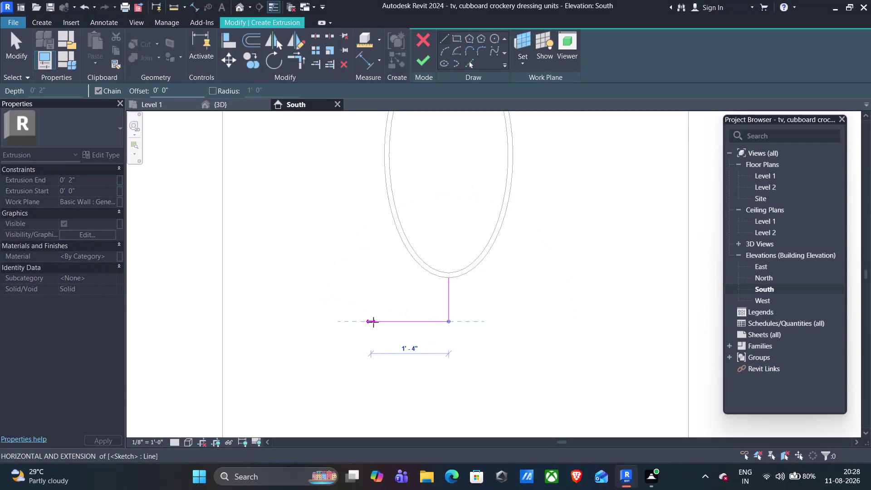
Sketch the slot's 1'6.25" short side and 3'2.5" bottom edge below the ellipse.
key(1)
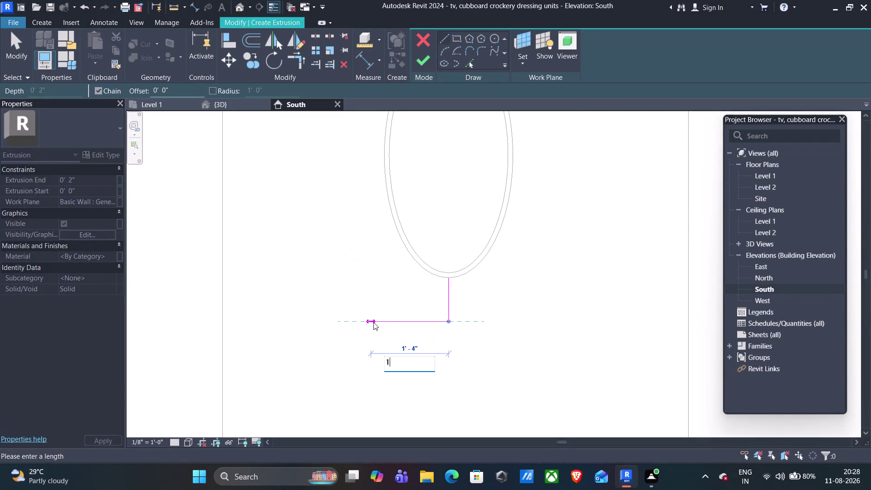
key(apostrophe)
key(6)
text(.25)
key(Return)
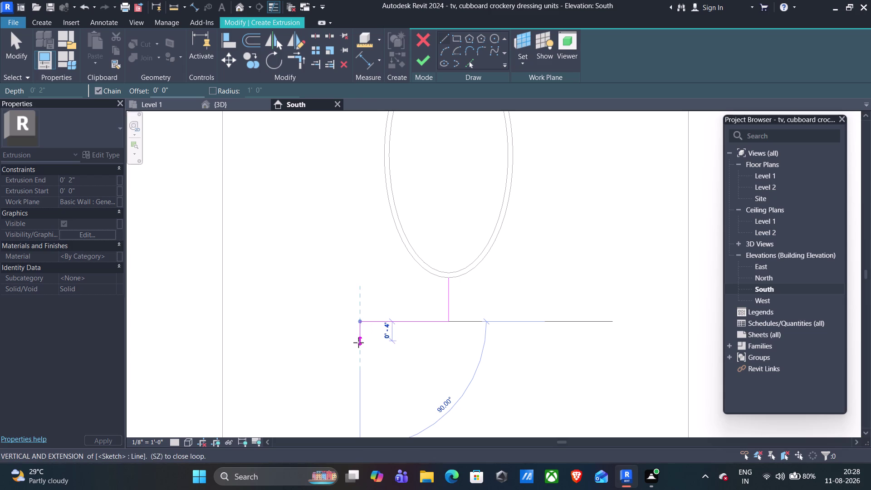
click(359, 349)
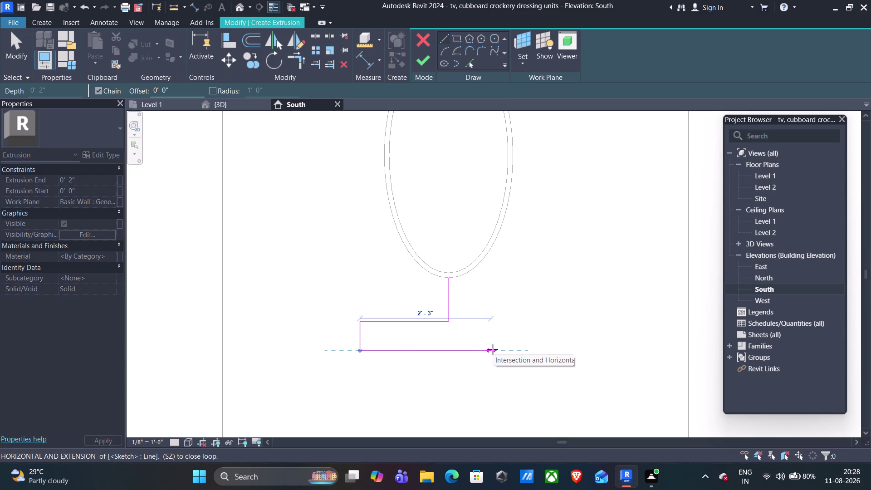
key(3)
key(apostrophe)
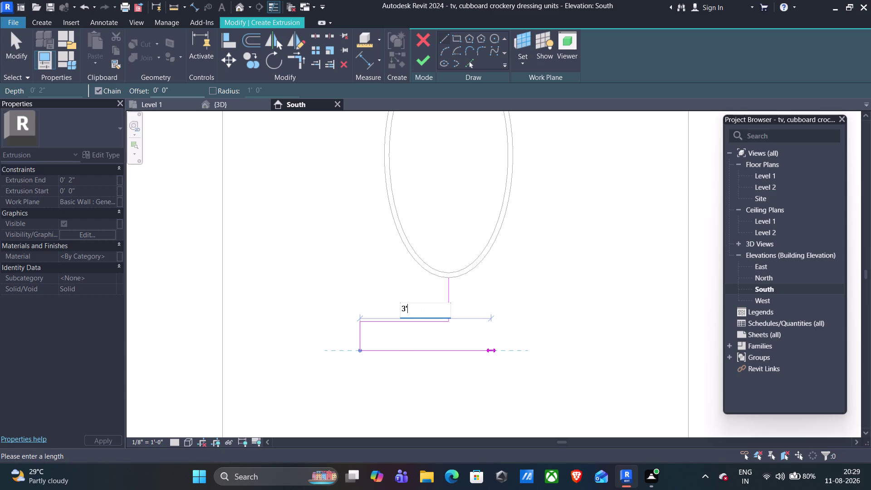
text(2.5)
key(Return)
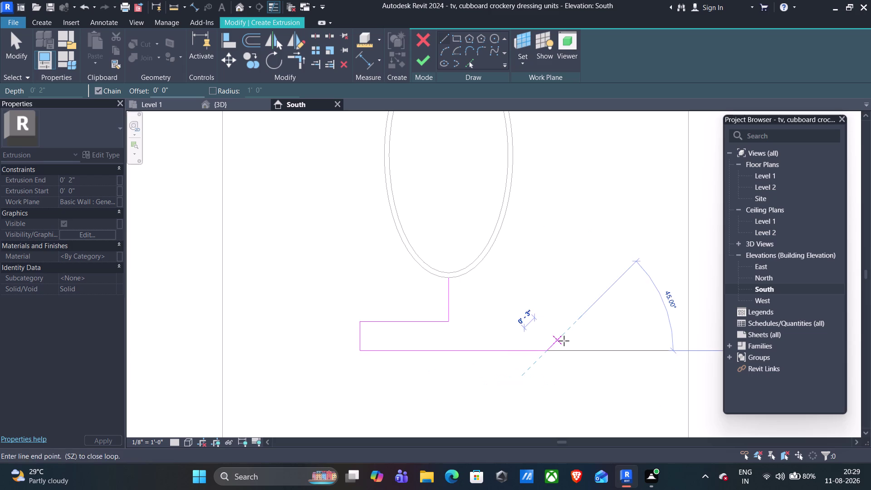
Close the rectangle with its right and top edges, then delete the vertical connecting line.
click(547, 322)
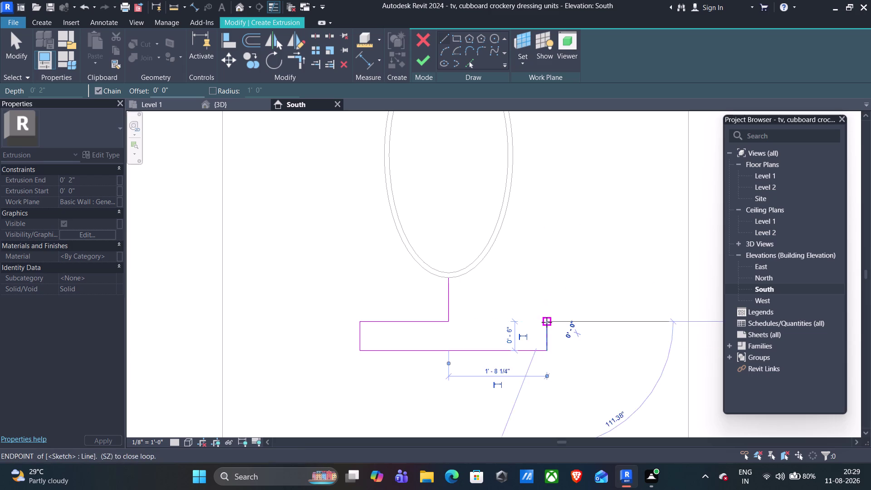
click(448, 319)
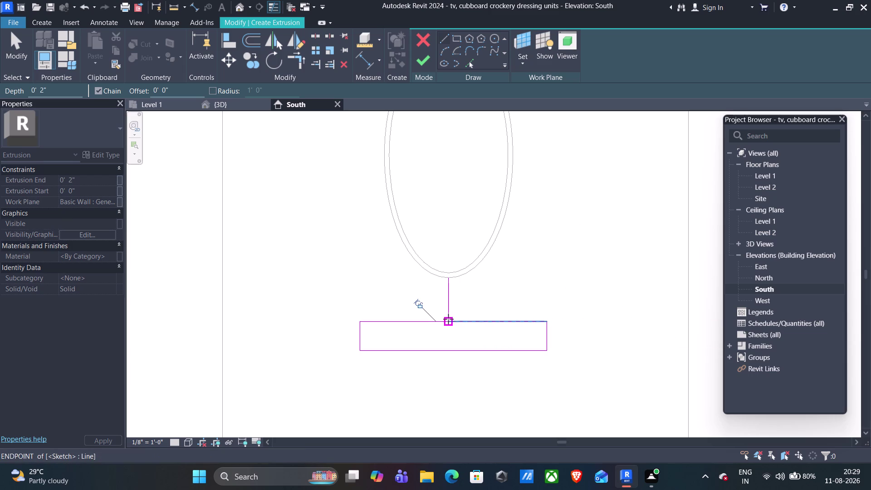
key(Escape)
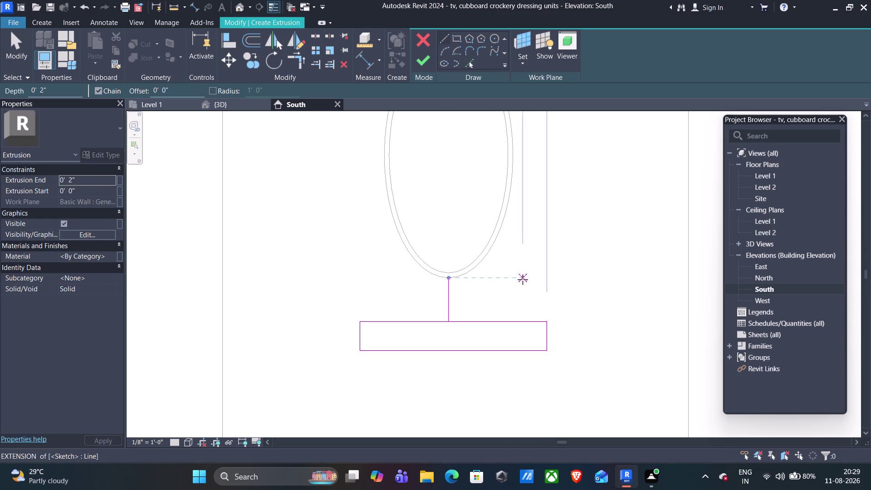
key(Escape)
click(449, 295)
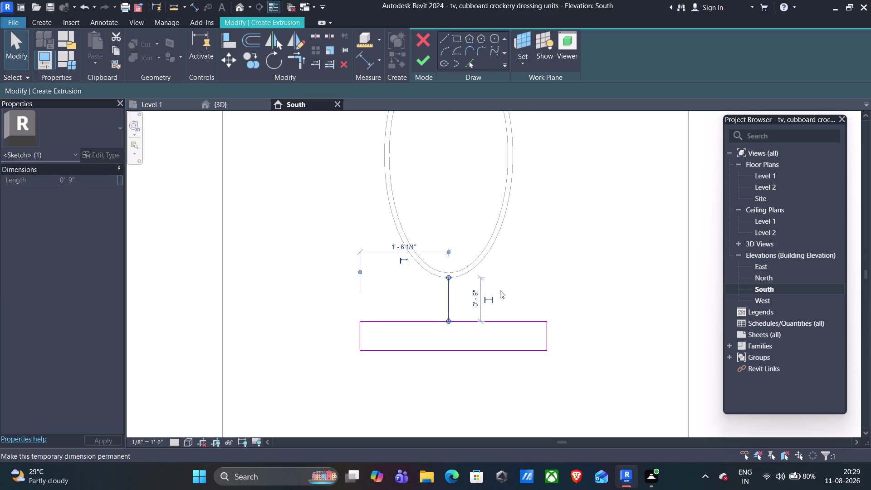
key(Delete)
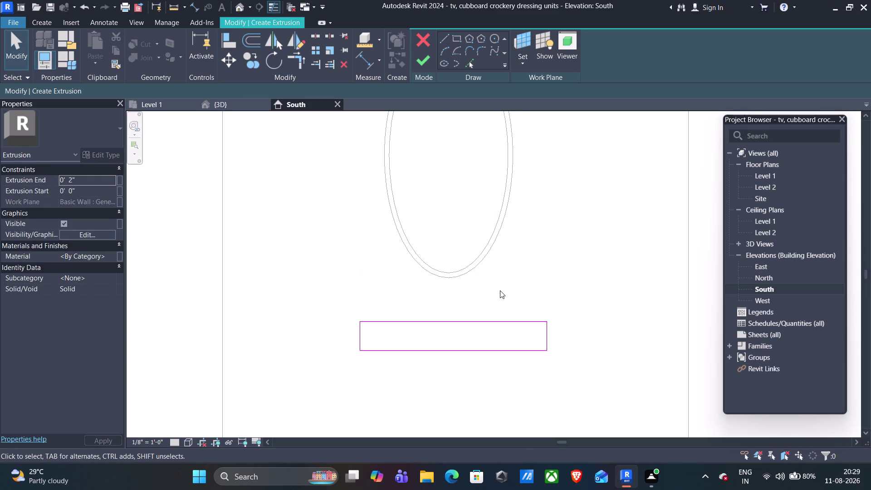
Cap the rectangle's left end with a start-end-radius arc, undoing the extra right-end arc.
click(444, 48)
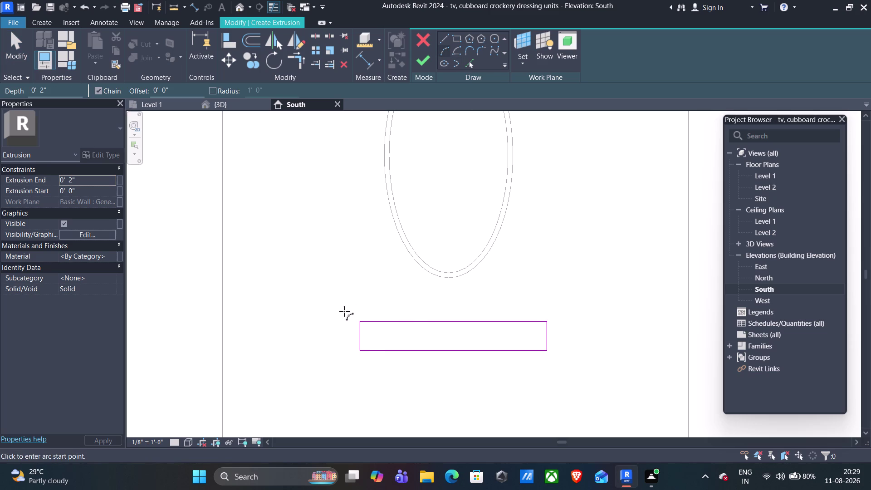
click(360, 348)
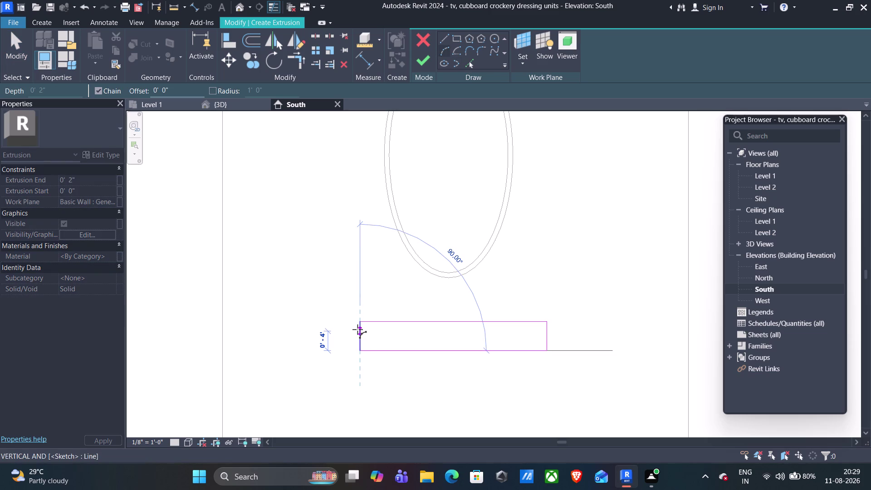
click(359, 324)
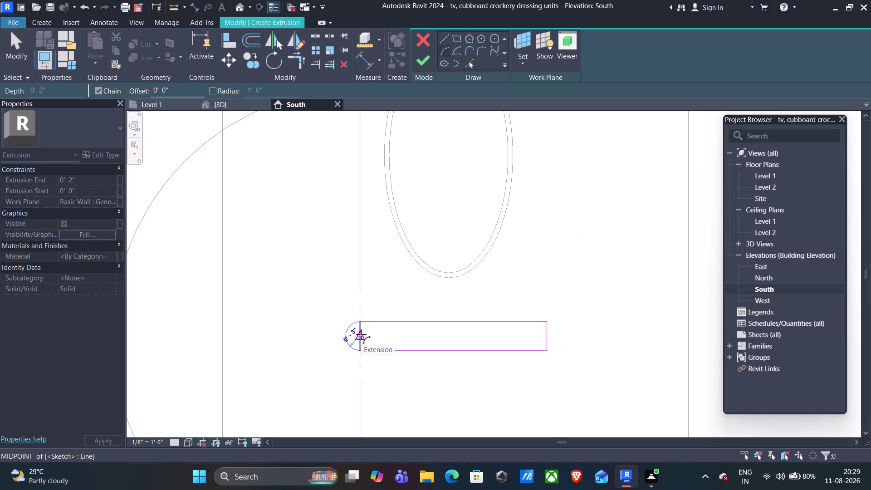
click(364, 333)
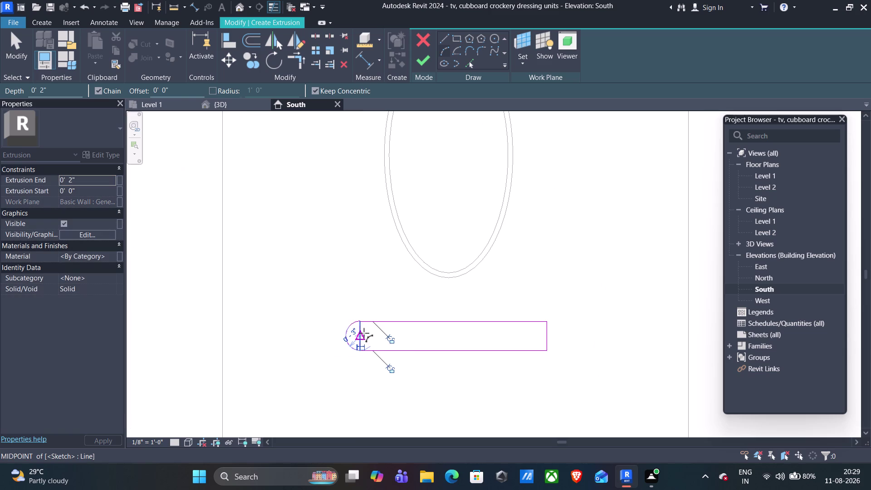
click(545, 322)
click(548, 347)
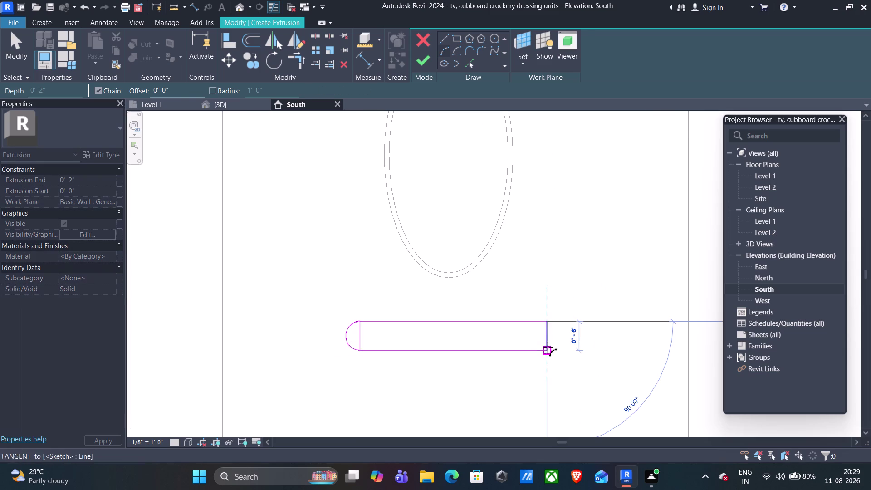
click(551, 340)
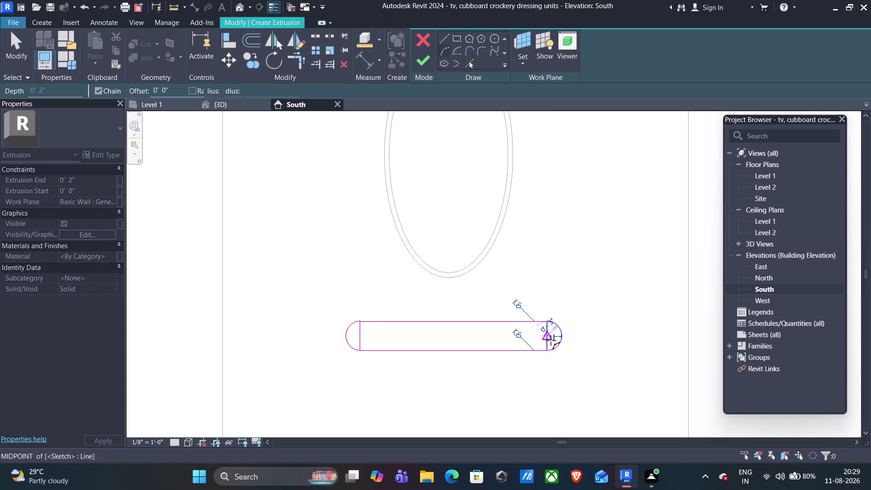
key(Escape)
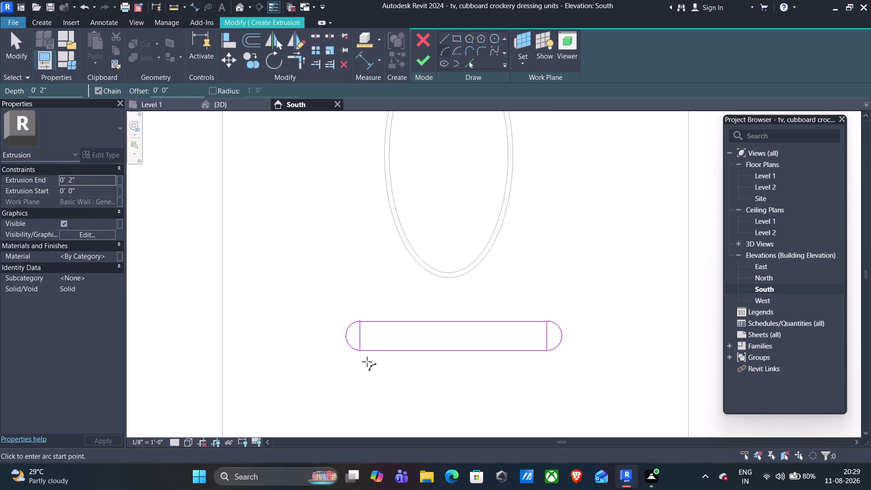
key(ctrl+z)
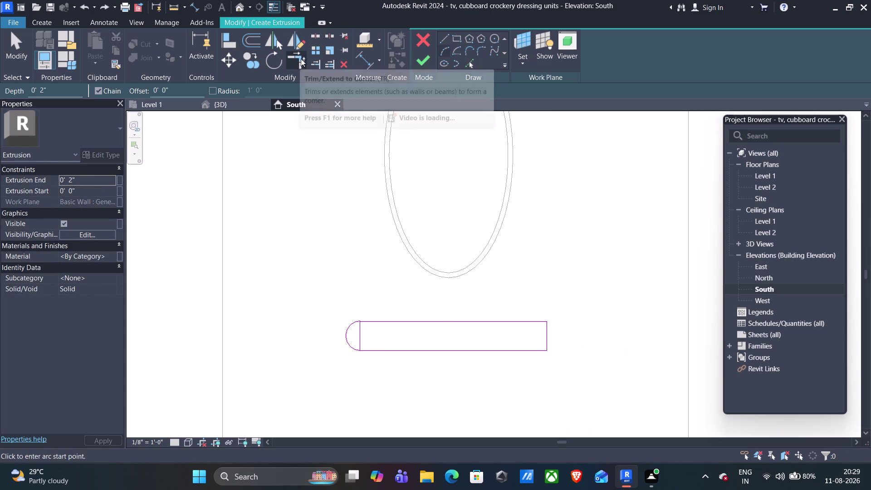
Try mirroring the left arc about a vertical axis through the slot's centre, then cancel.
click(299, 39)
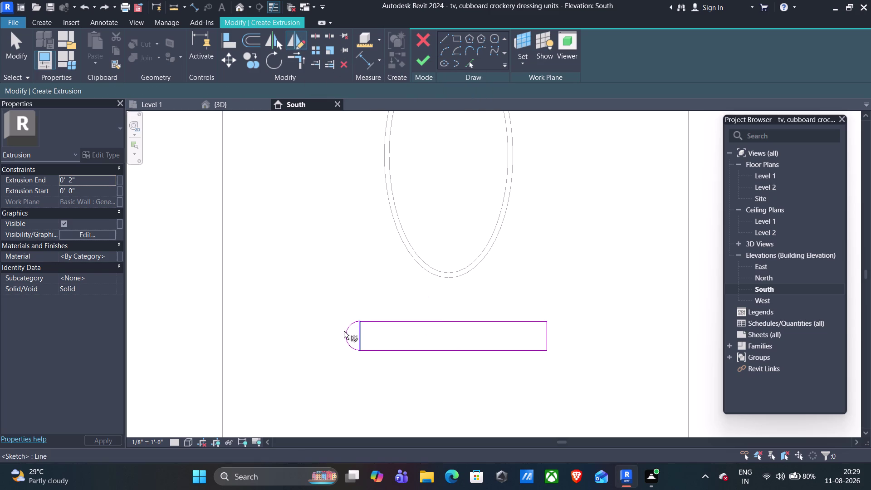
click(346, 333)
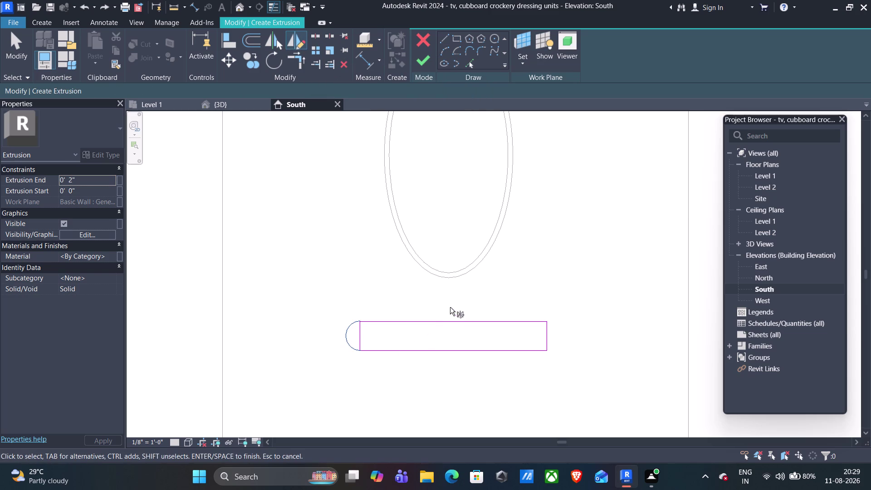
click(446, 304)
click(451, 349)
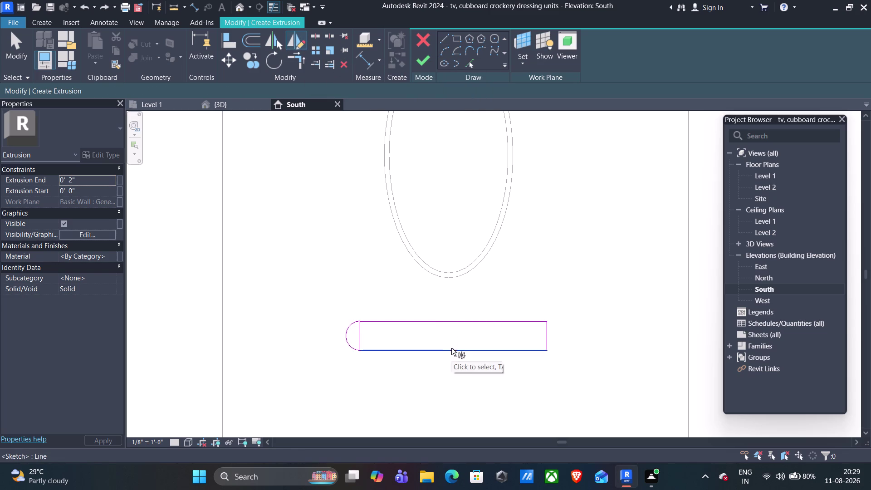
drag(448, 298, 462, 401)
click(455, 303)
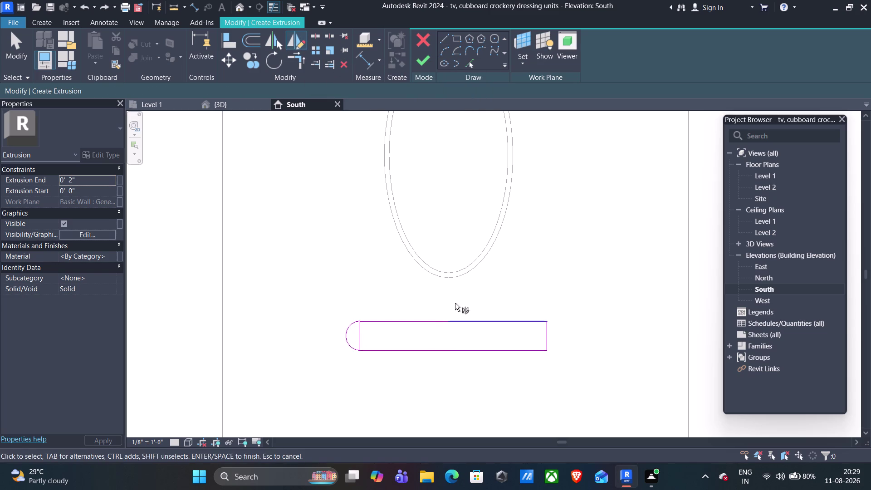
click(273, 35)
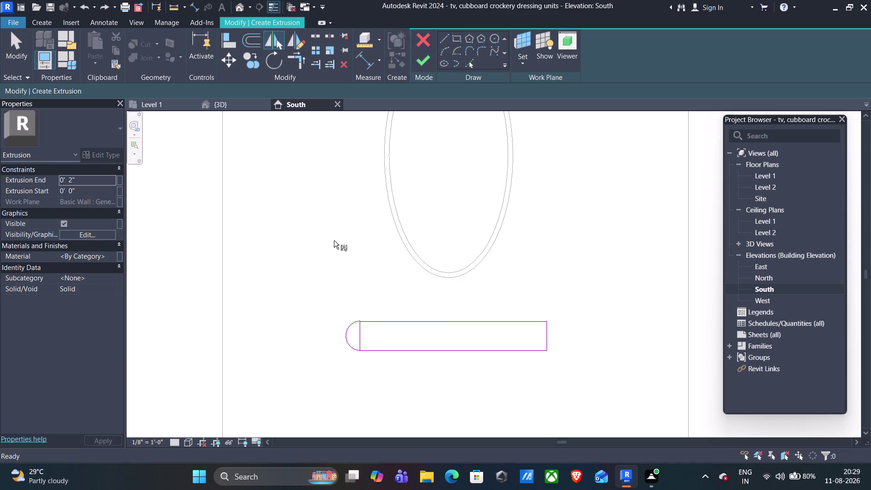
click(348, 324)
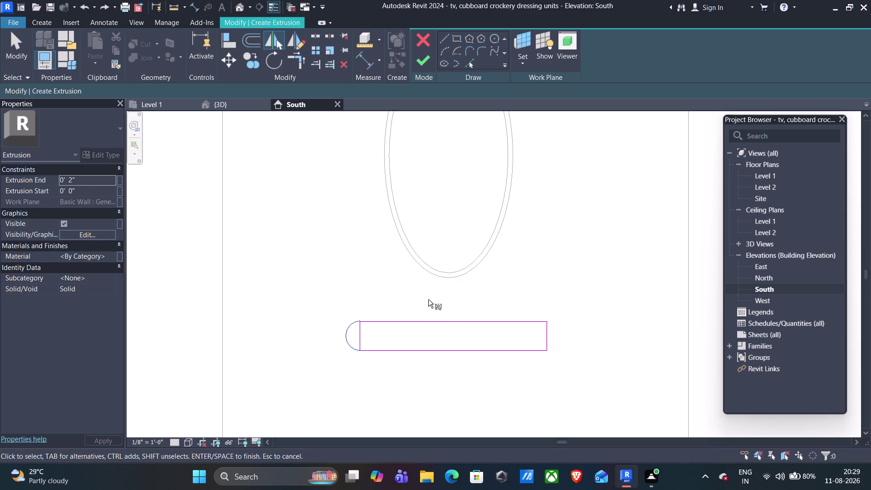
drag(446, 295, 452, 385)
drag(456, 386, 455, 288)
click(455, 288)
drag(456, 289, 463, 368)
click(459, 370)
drag(456, 366, 452, 281)
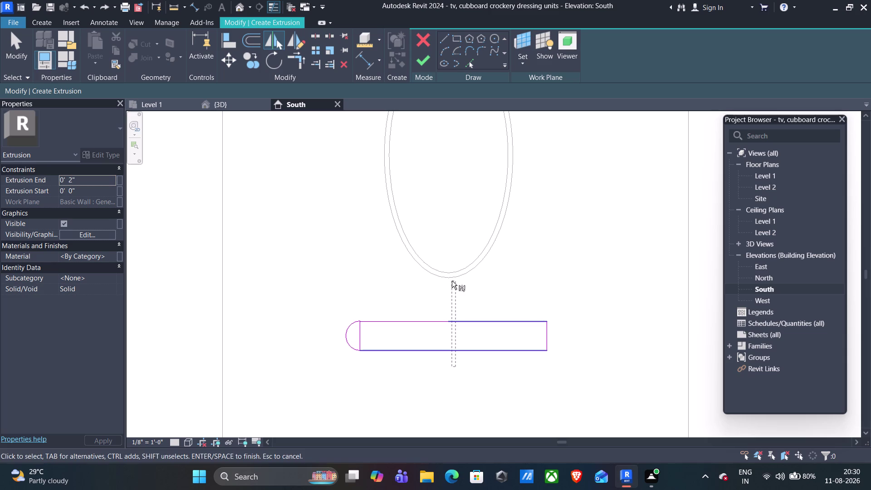
drag(439, 208, 446, 464)
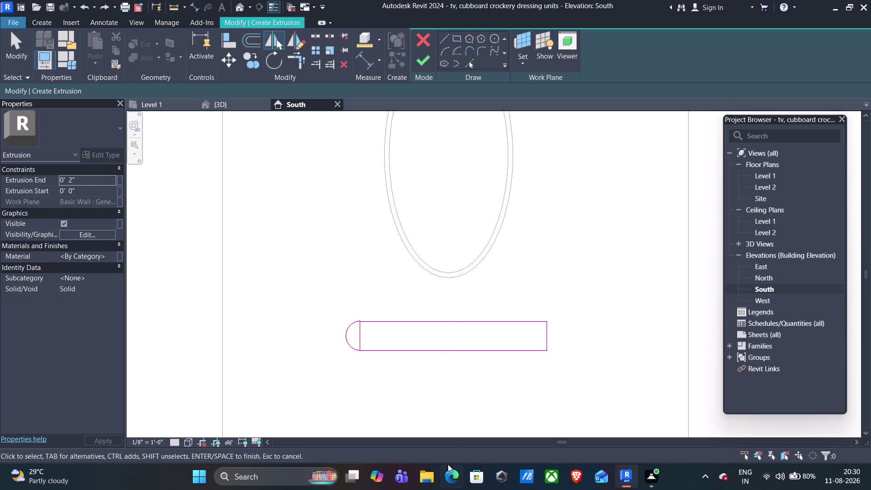
click(549, 334)
click(550, 334)
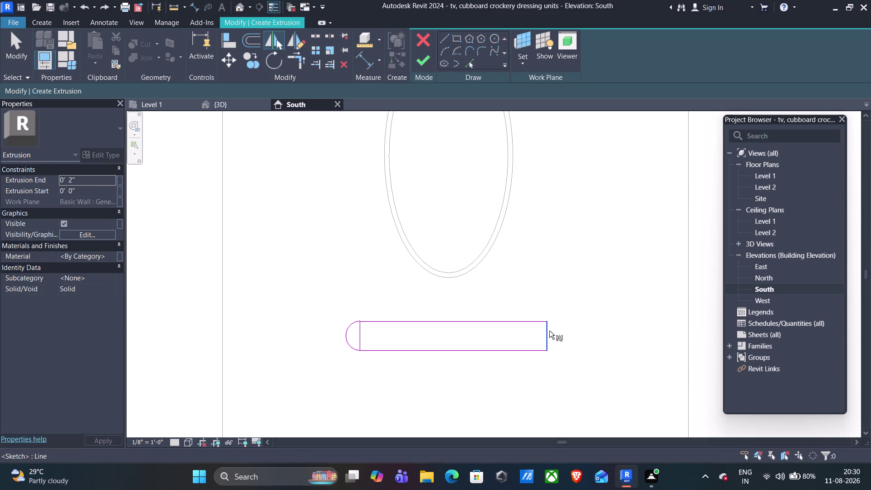
drag(547, 322, 559, 345)
key(Escape)
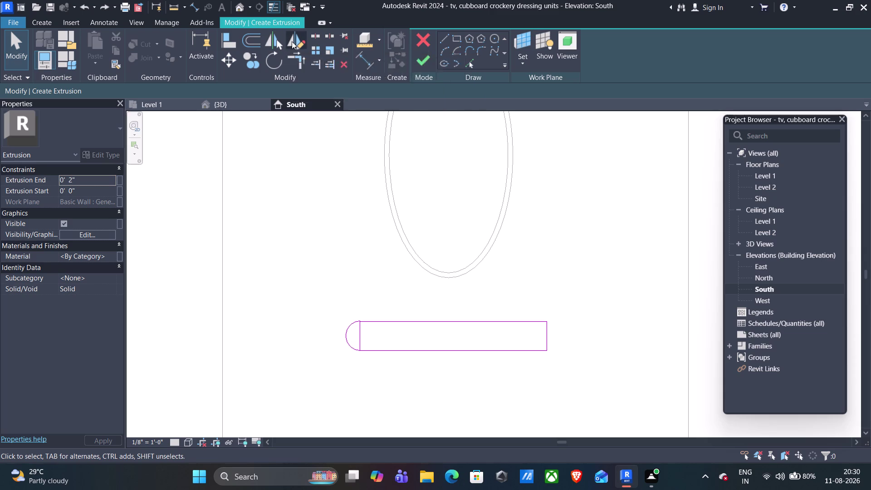
Abandon a second mirror attempt and delete the arc at the slot's left end.
click(292, 41)
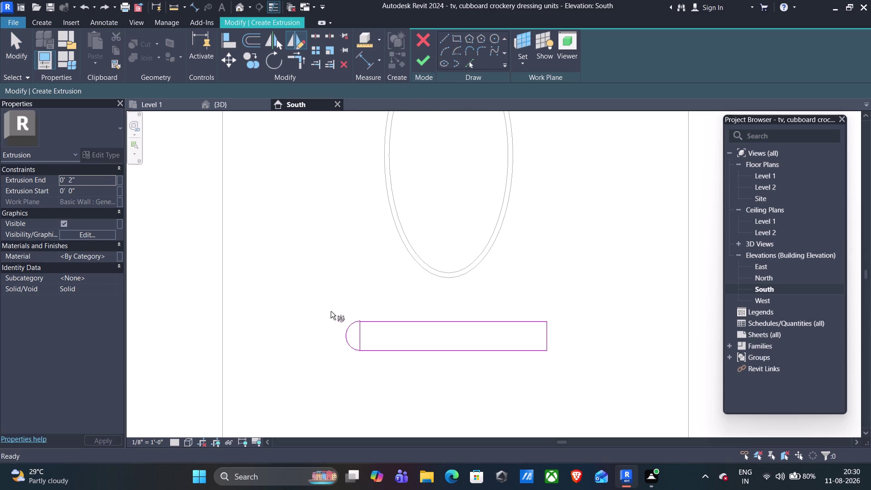
click(349, 337)
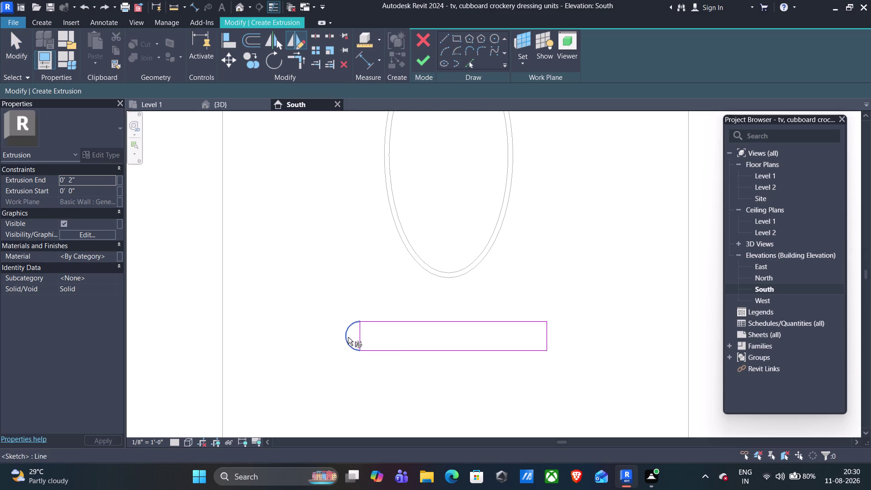
click(347, 339)
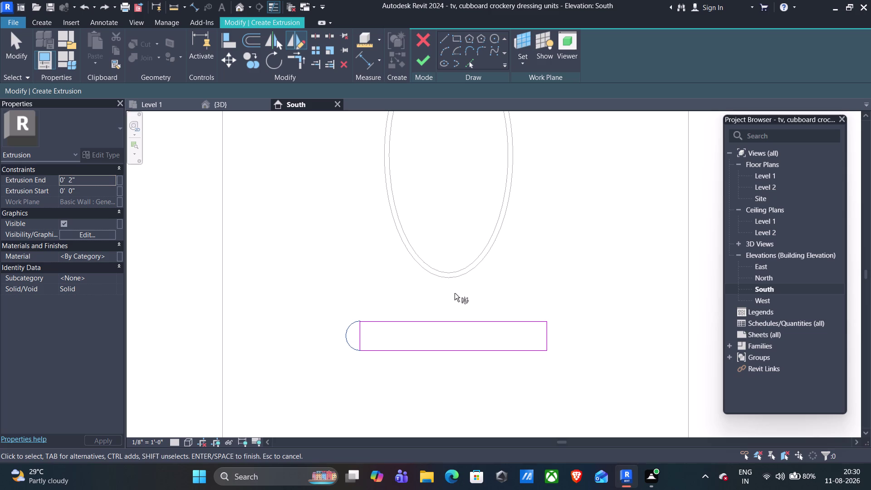
drag(456, 287, 455, 372)
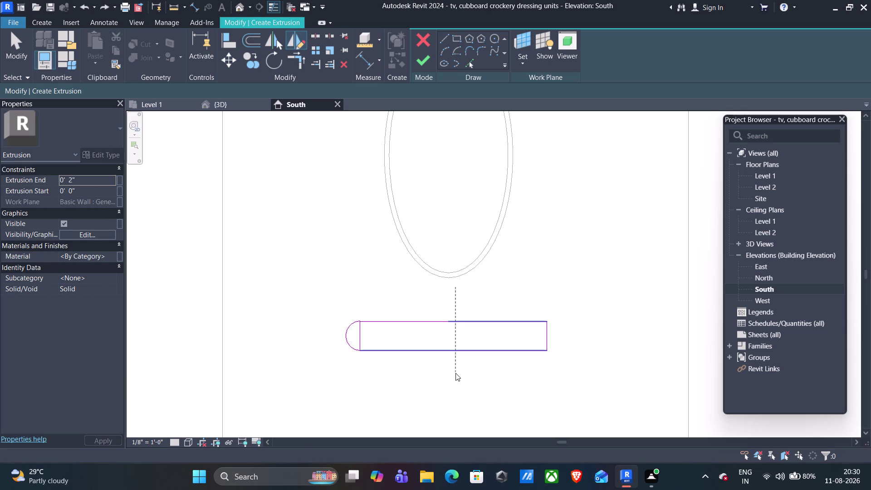
drag(455, 372, 455, 379)
click(455, 378)
drag(454, 373, 443, 297)
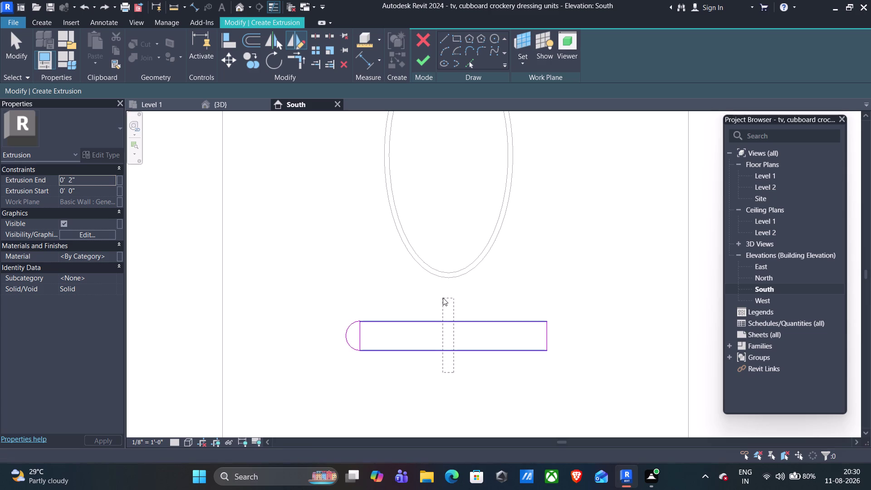
drag(443, 298, 447, 284)
click(444, 307)
click(447, 319)
key(Escape)
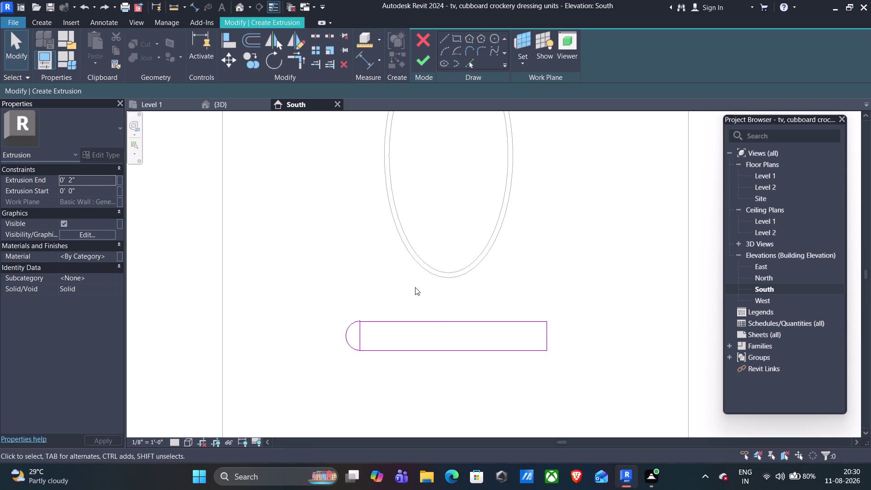
key(Escape)
click(356, 320)
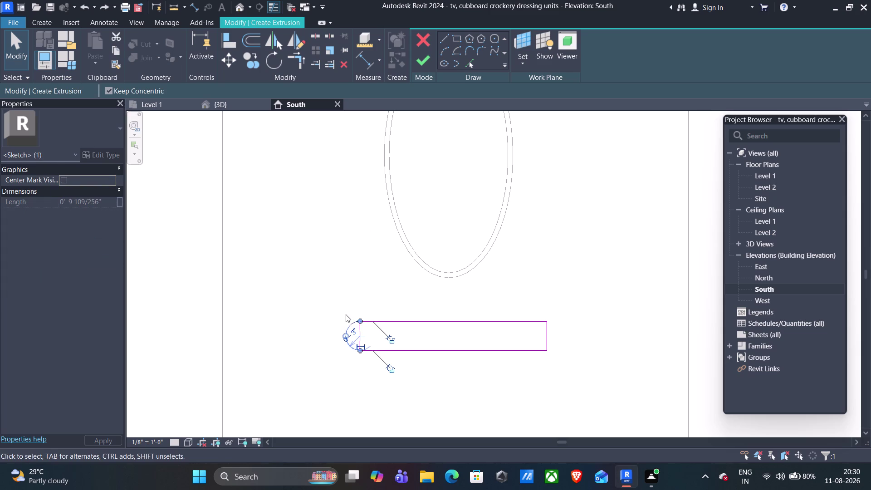
key(Delete)
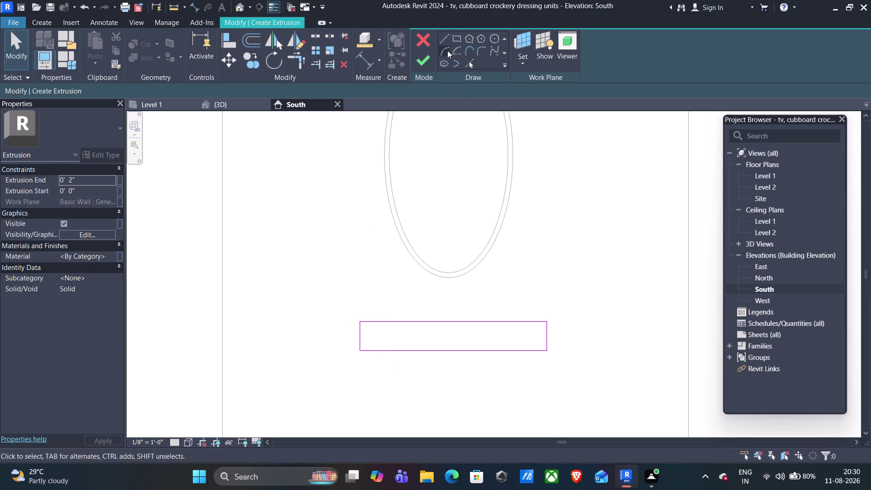
Draw center-ends semicircular arcs on both the left and right ends of the slot.
click(445, 50)
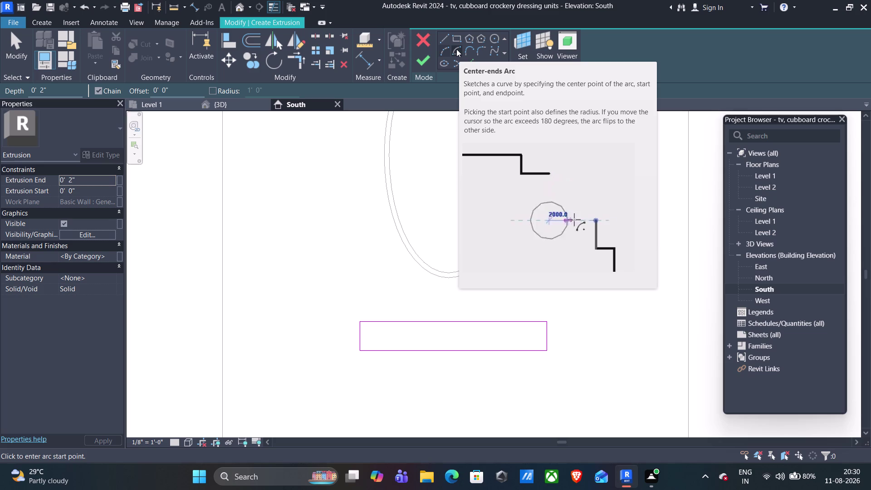
click(456, 49)
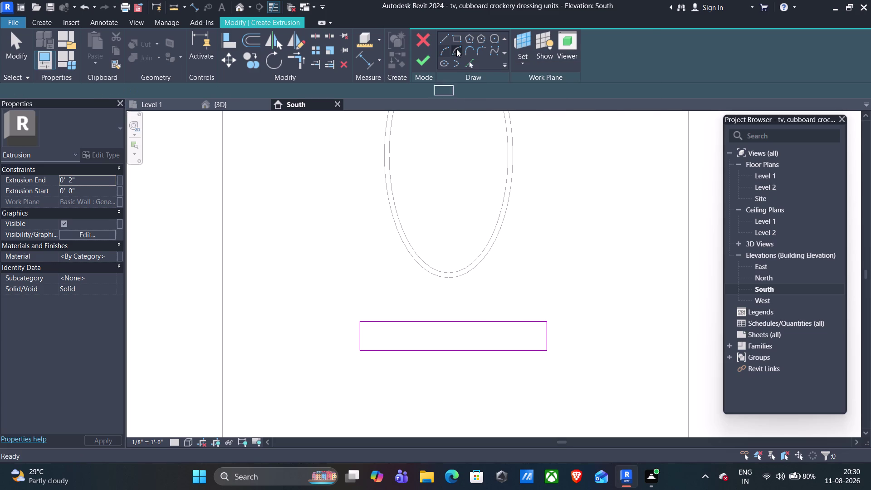
click(360, 338)
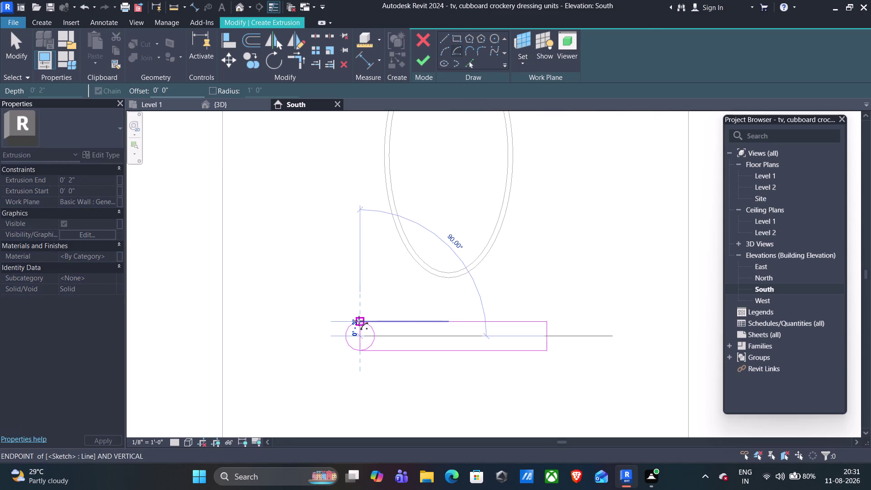
click(359, 321)
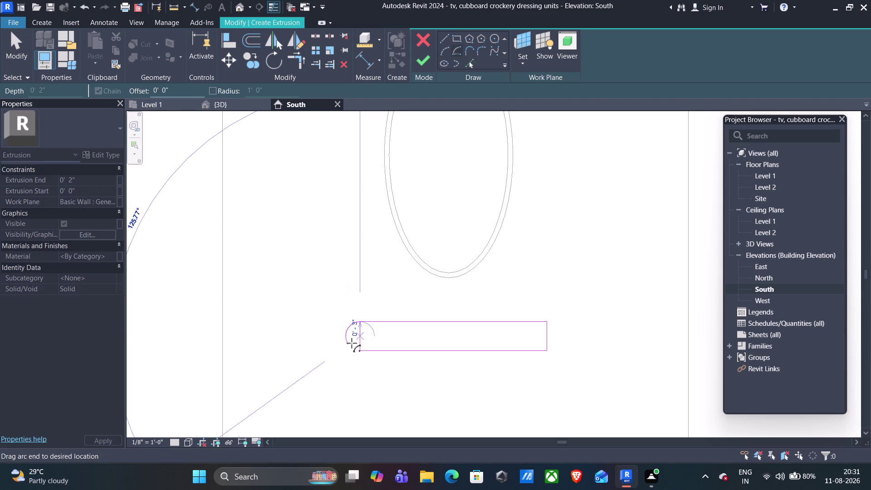
click(359, 347)
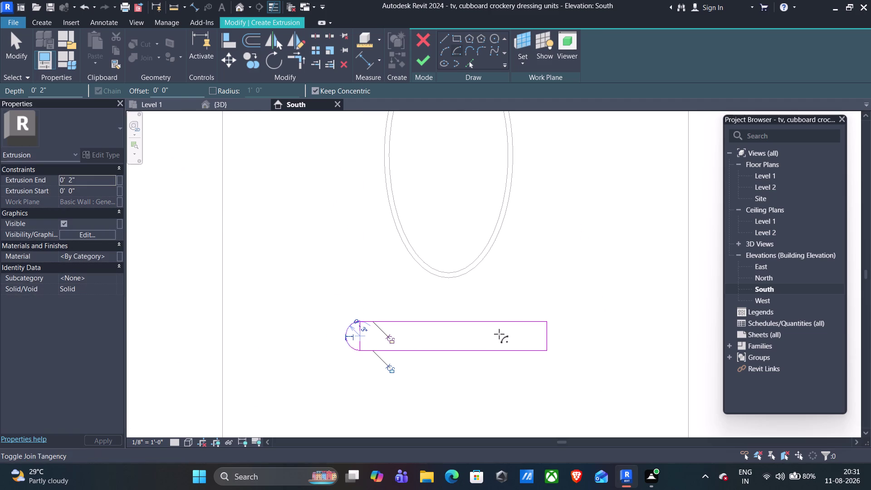
click(548, 338)
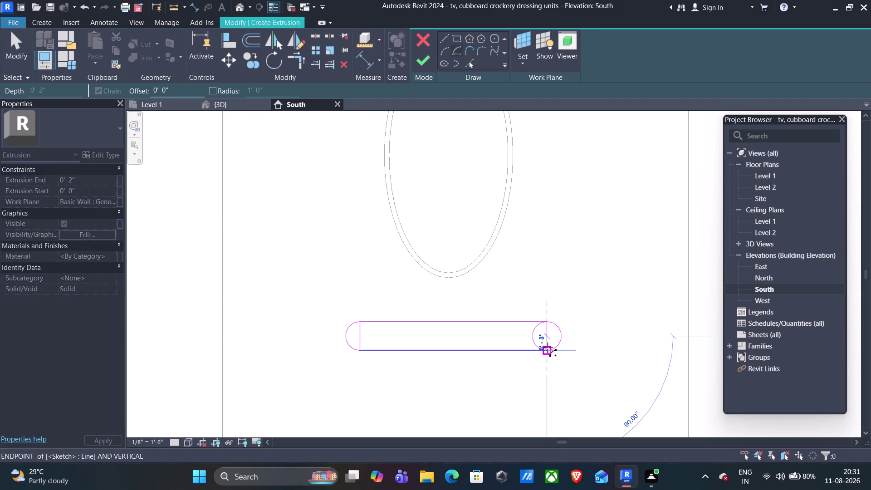
click(547, 349)
click(547, 322)
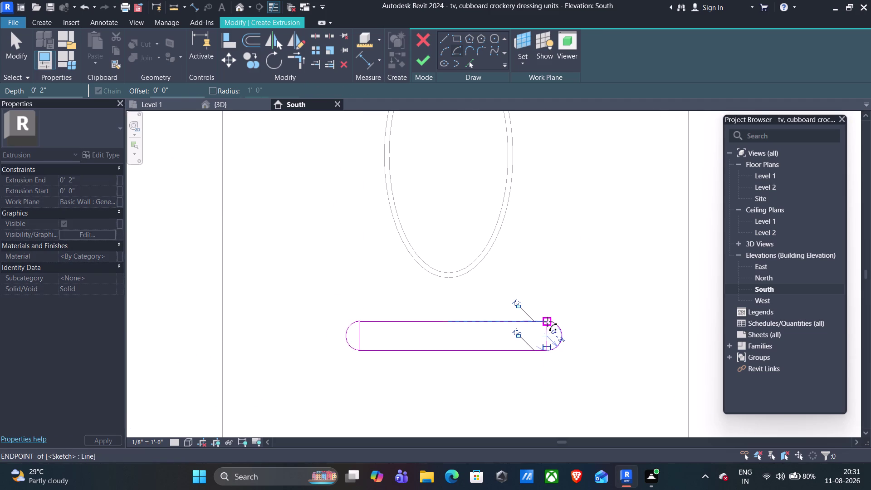
key(Escape)
key(Escape)
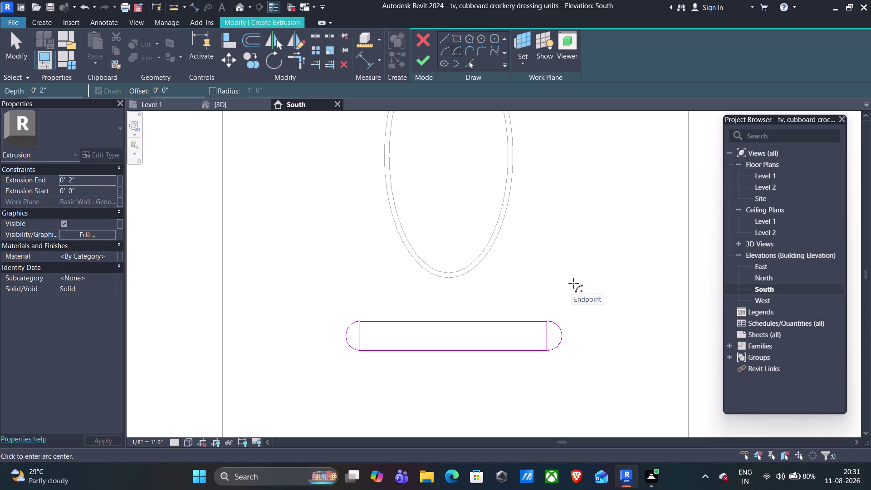
Delete the straight edge at the slot's right end and select the left-end edge.
click(548, 335)
key(Delete)
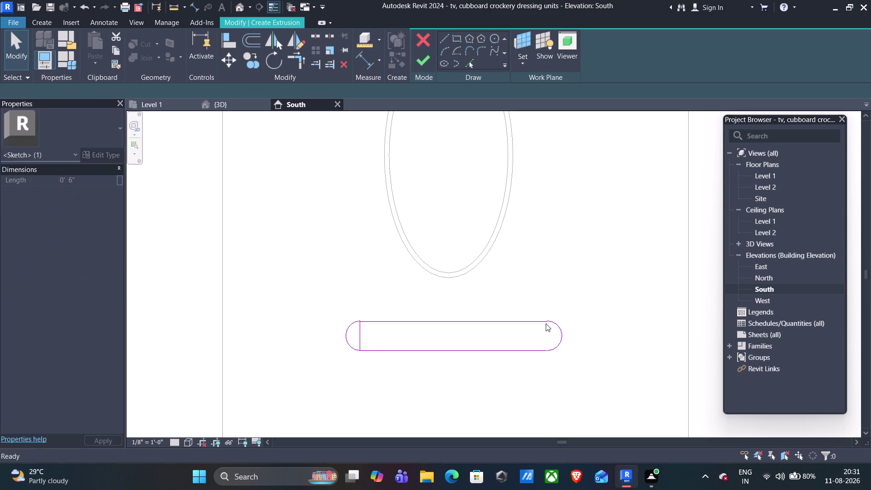
click(362, 335)
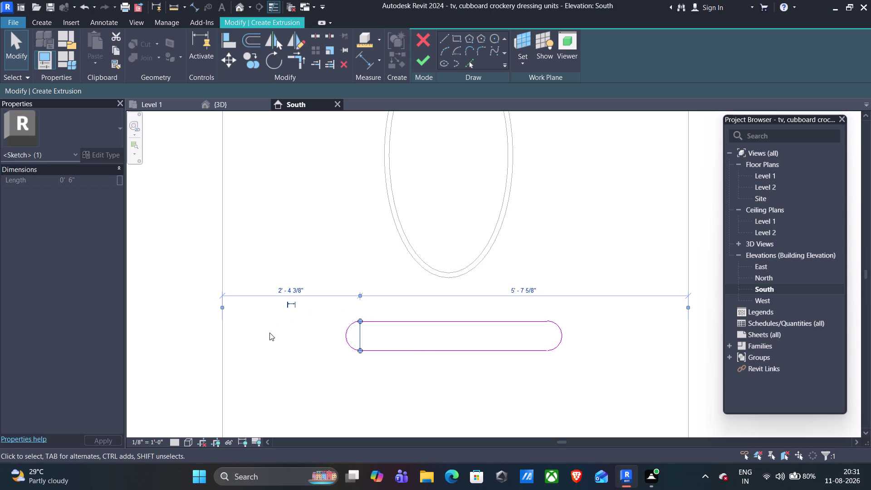
key(Escape)
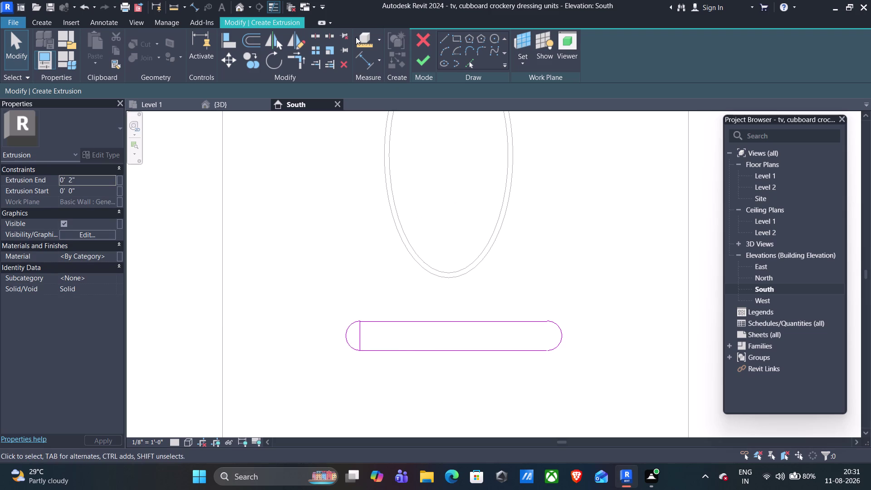
click(364, 39)
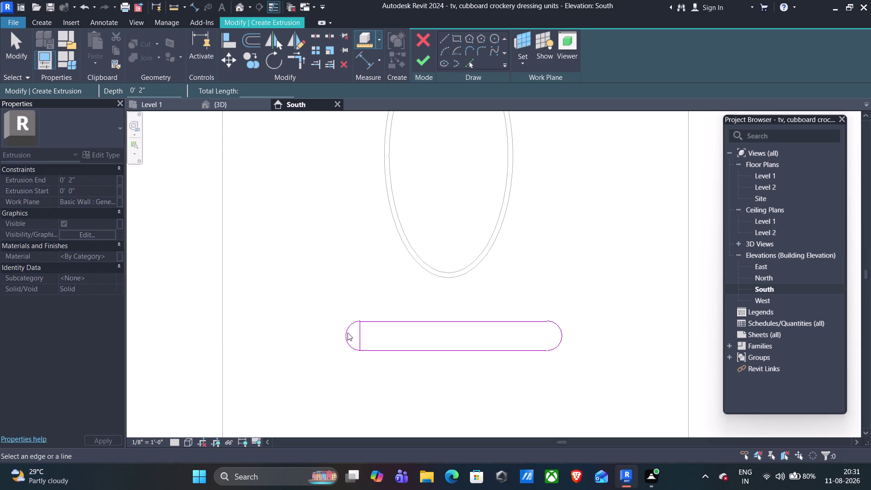
click(347, 335)
drag(344, 337, 352, 339)
click(169, 6)
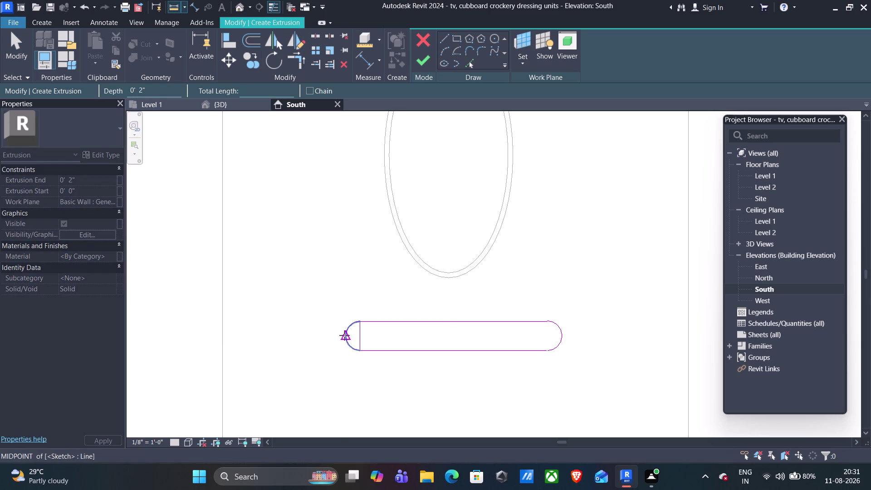
click(345, 335)
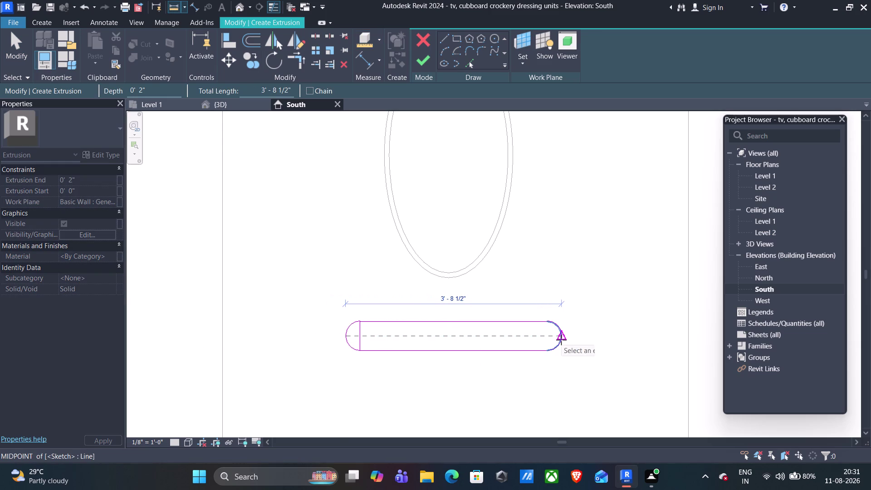
key(Escape)
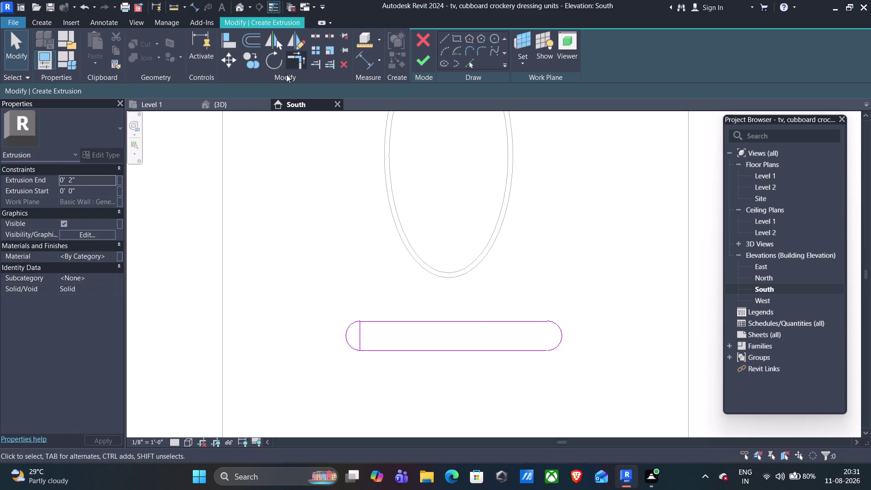
click(345, 344)
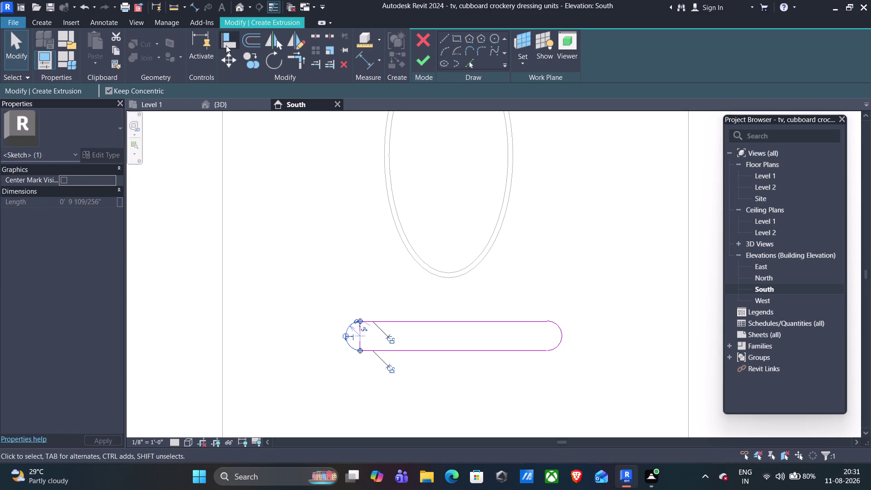
click(228, 57)
scroll(up, 3)
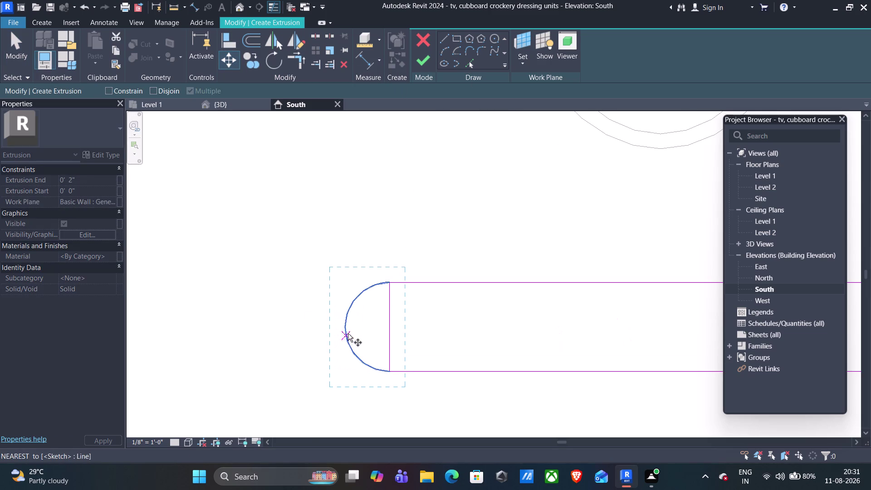
click(343, 327)
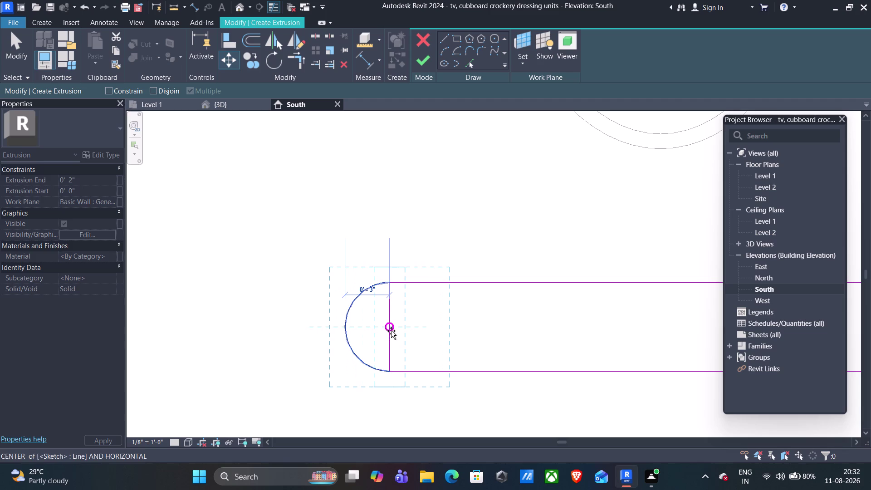
click(390, 330)
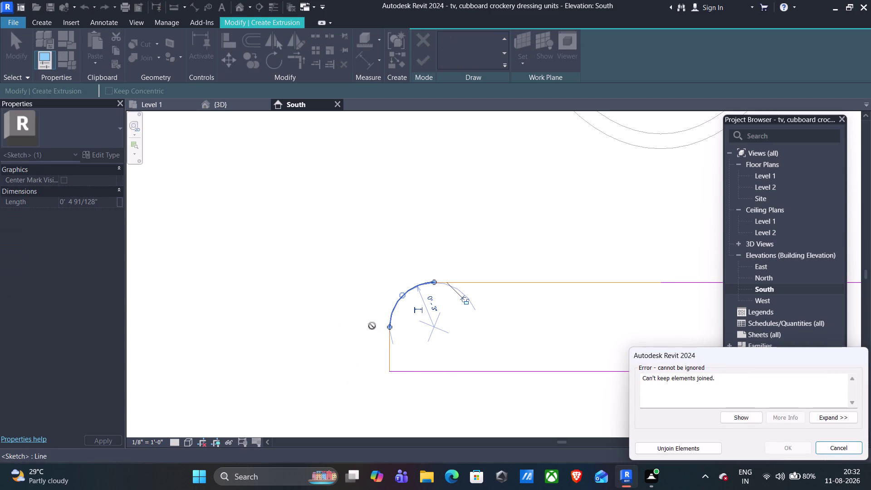
click(848, 448)
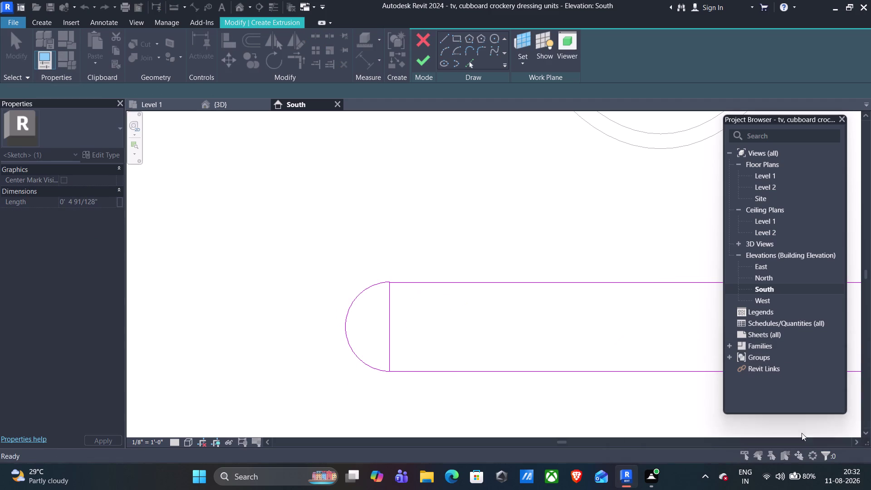
click(362, 288)
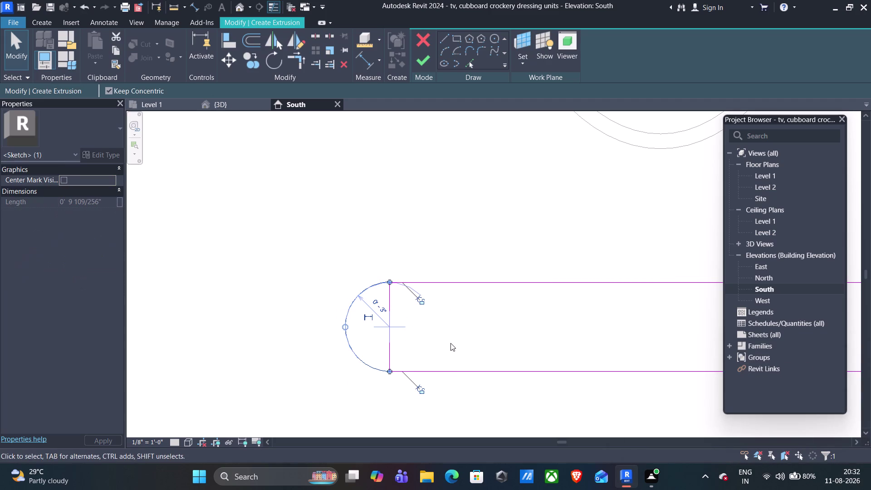
click(225, 59)
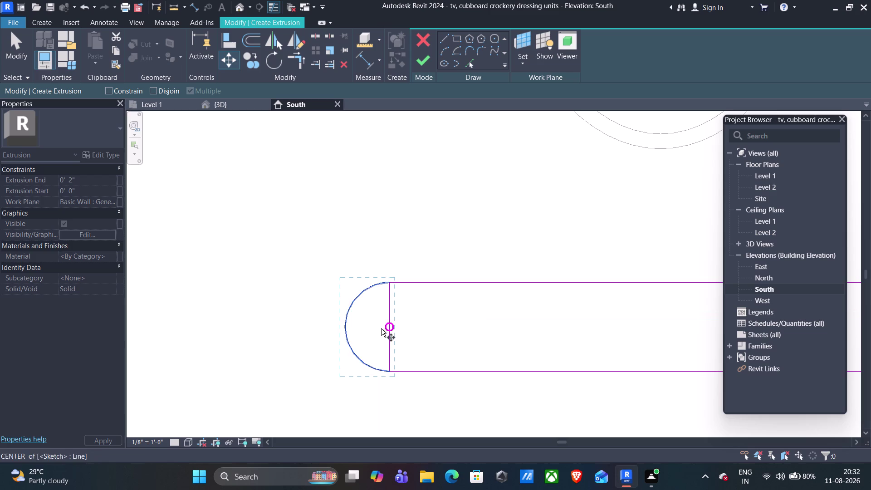
click(343, 326)
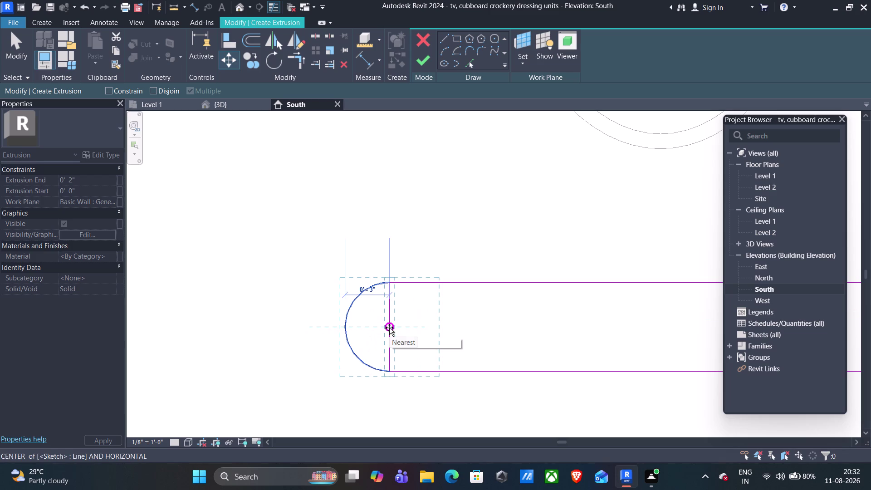
click(390, 327)
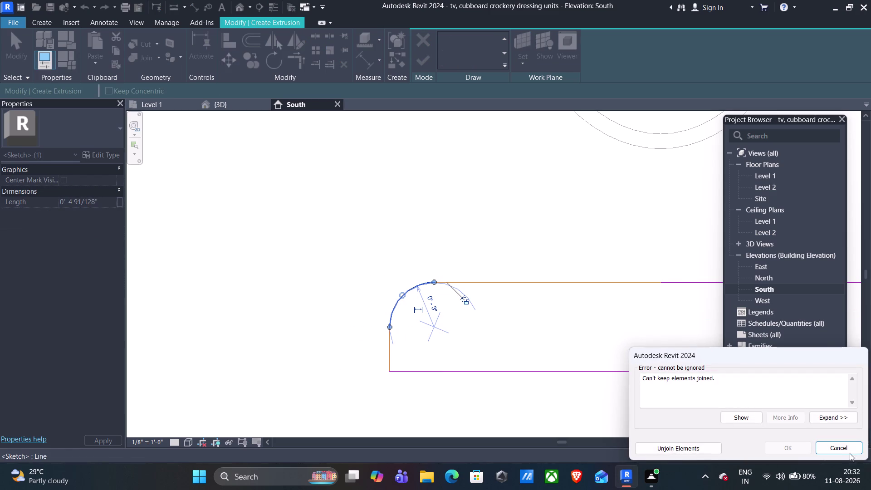
click(842, 452)
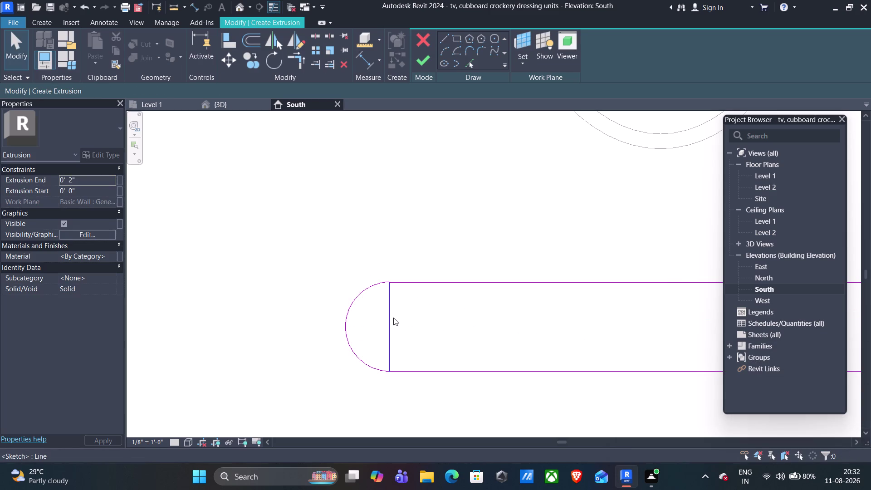
click(389, 319)
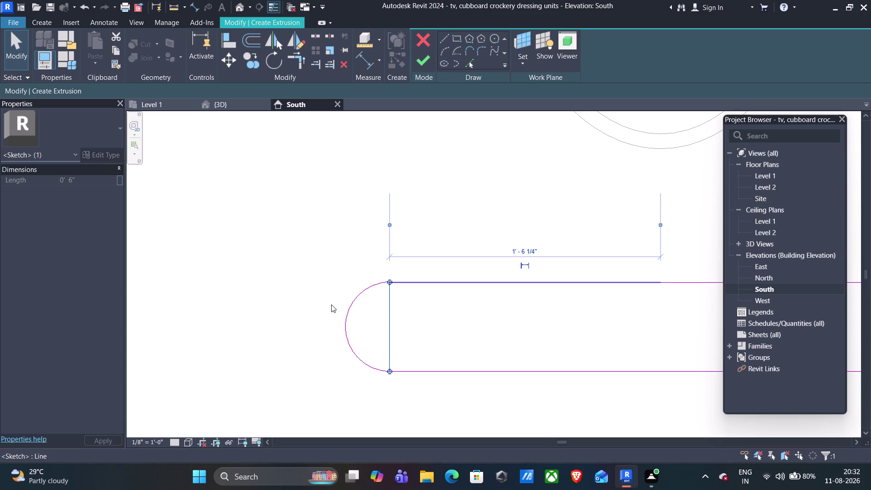
Begin a measurement from the slot's left edge, cancel it, and return to line sketching.
click(174, 9)
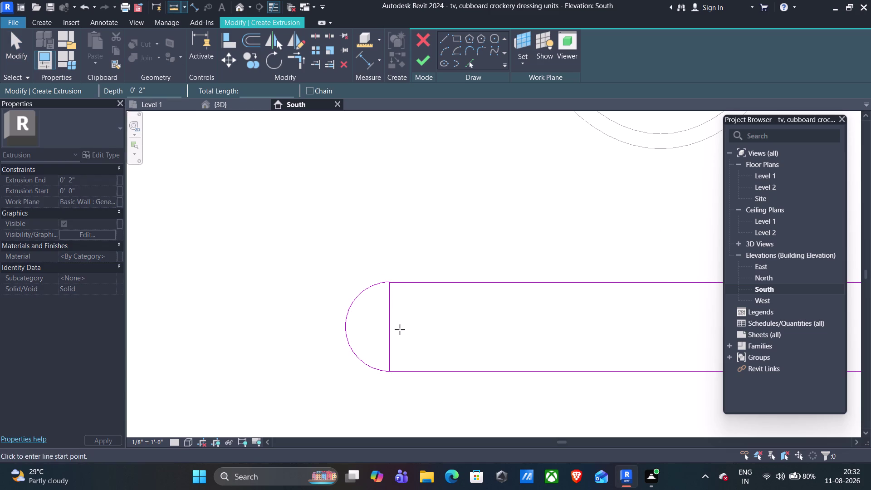
click(390, 331)
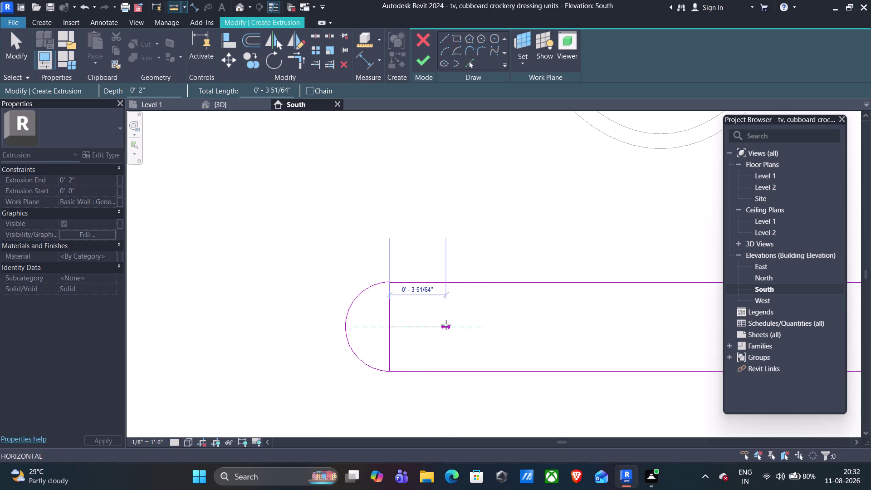
key(Escape)
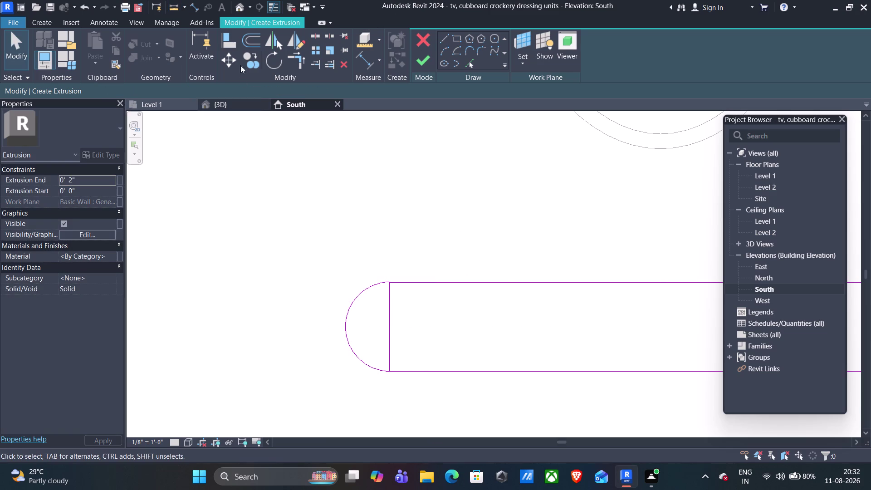
click(448, 37)
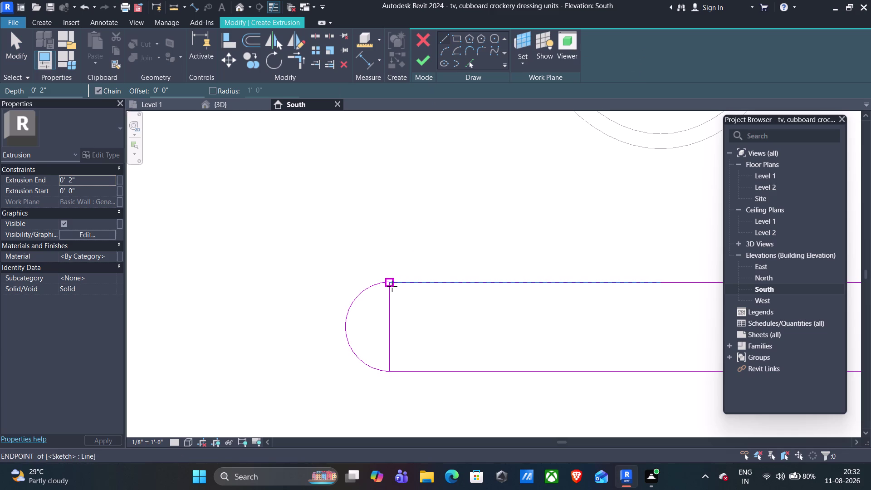
Draw a vertical line between the slot's bottom and top edges, 3" right of its left edge.
scroll(down, 3)
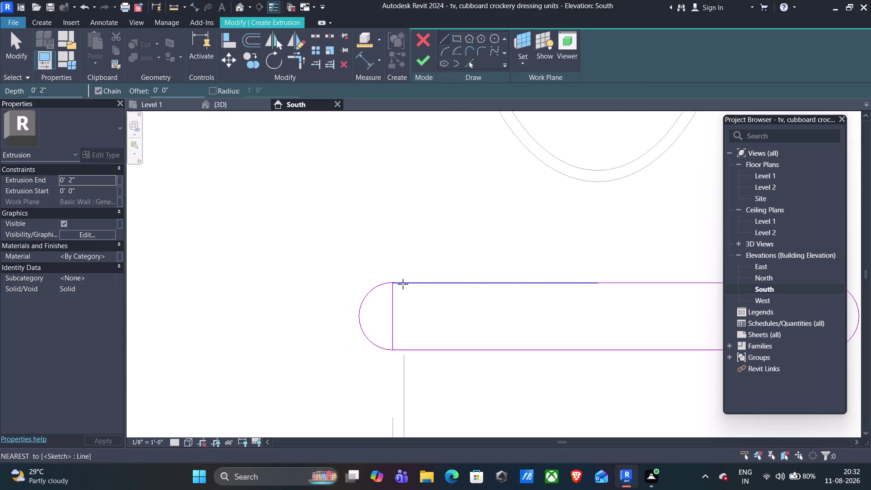
scroll(down, 3)
scroll(down, 3)
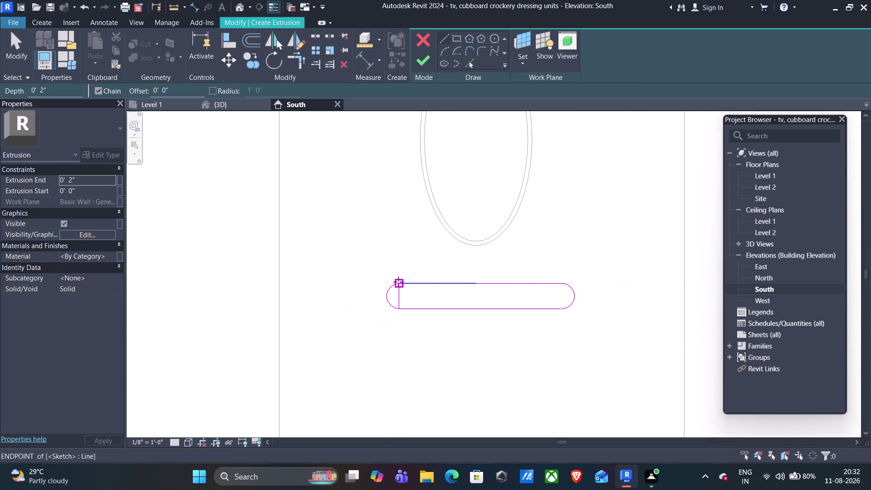
scroll(up, 3)
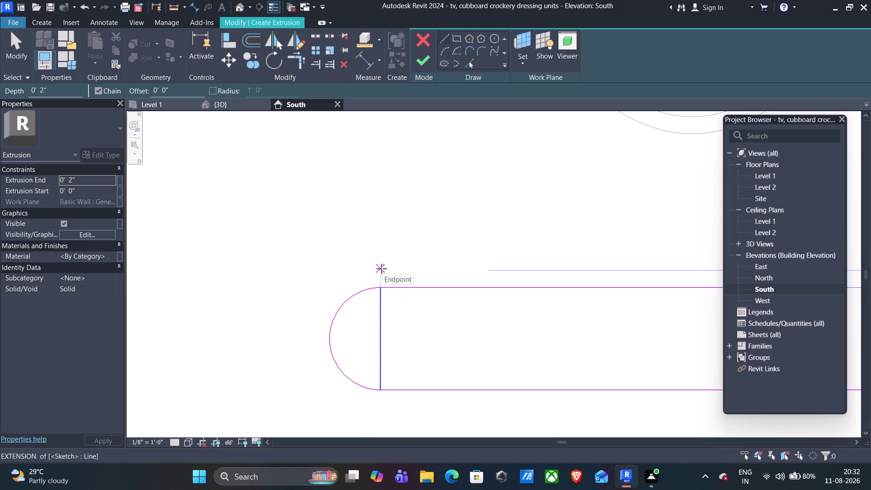
scroll(down, 3)
scroll(down, 3)
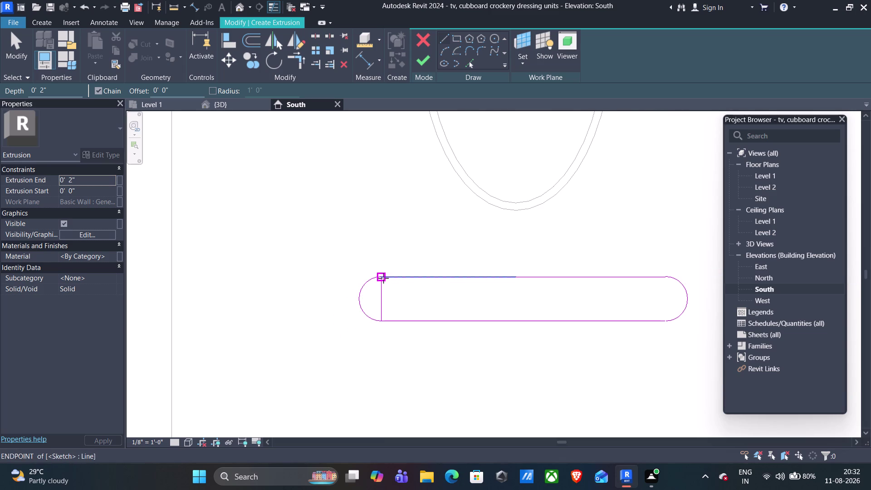
scroll(down, 3)
scroll(down, 3)
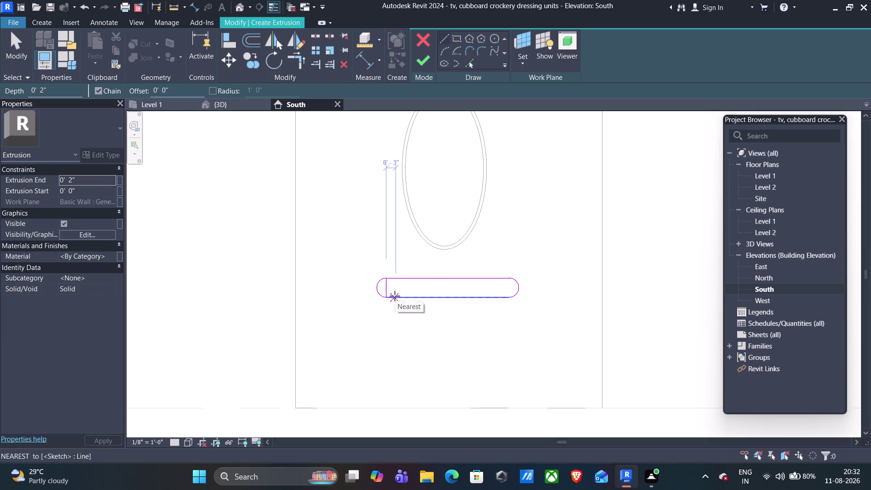
click(394, 295)
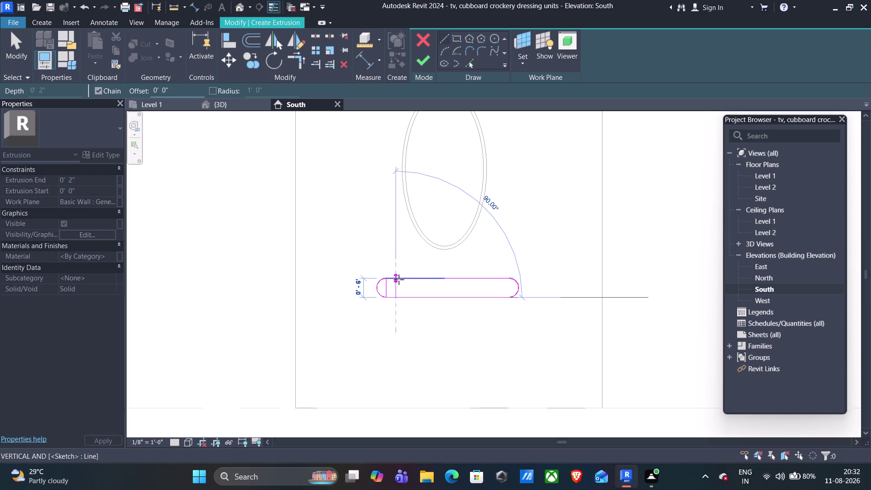
click(396, 279)
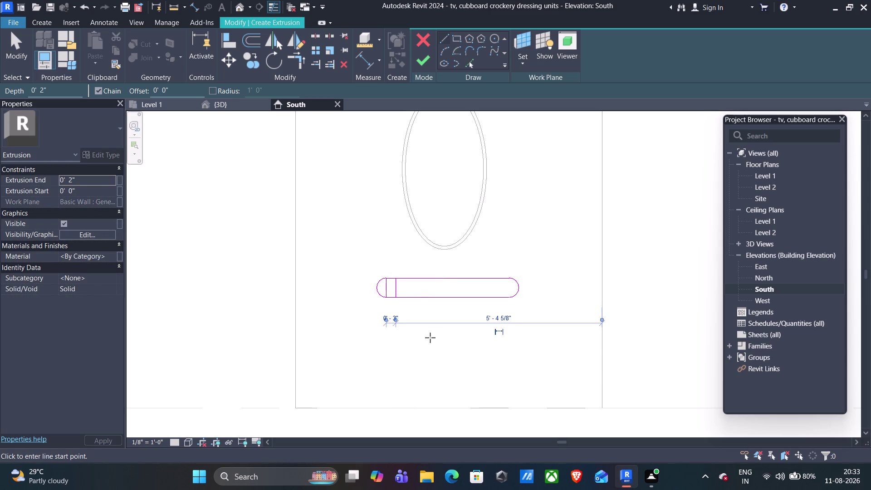
key(Escape)
scroll(up, 3)
middle_drag(392, 314, 394, 394)
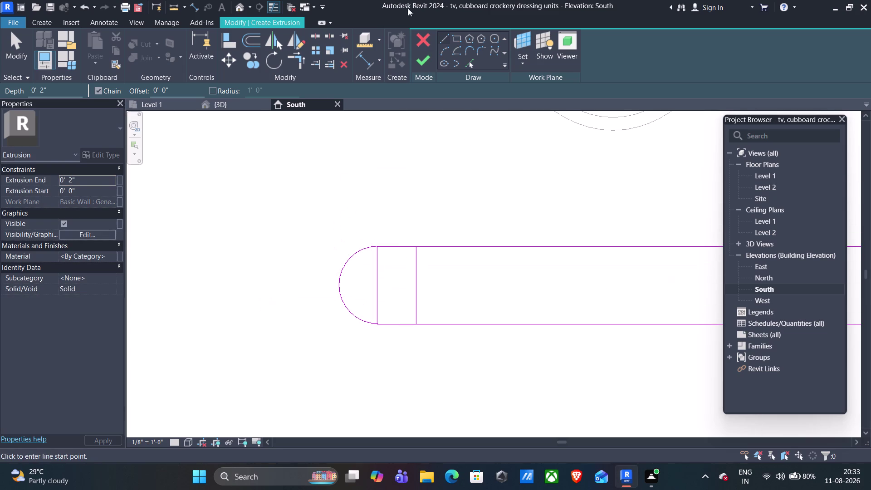
key(Escape)
Delete the outer vertical divider and the straight top and bottom edges, then select the left arc.
click(376, 288)
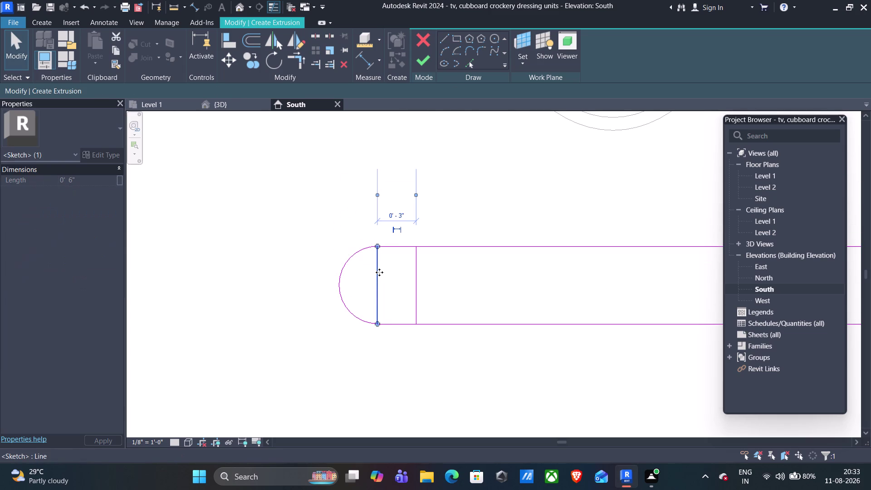
key(Delete)
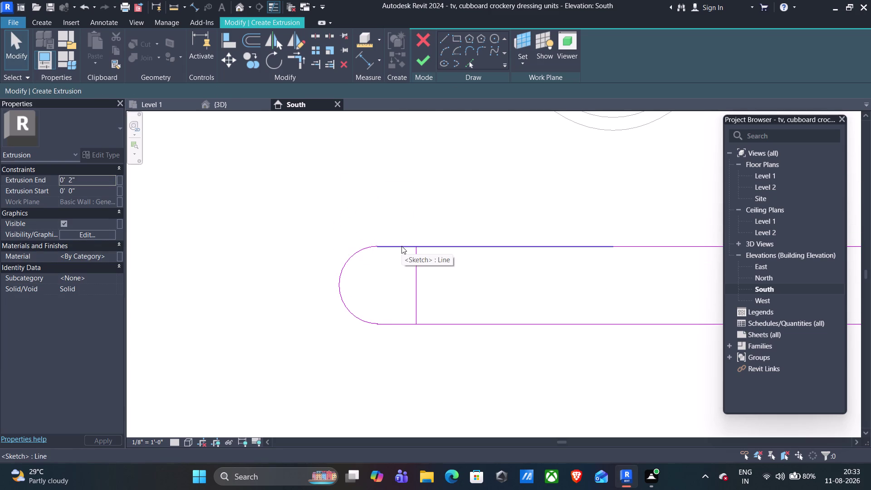
click(402, 246)
key(Delete)
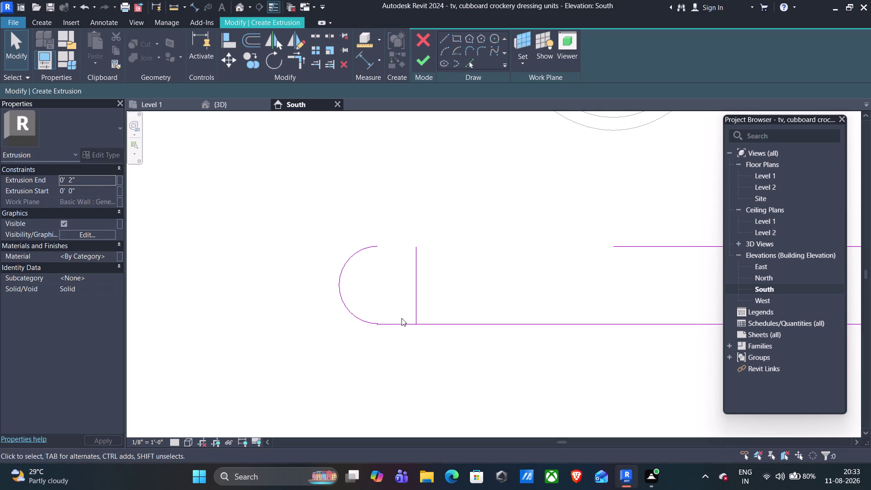
click(405, 323)
key(Delete)
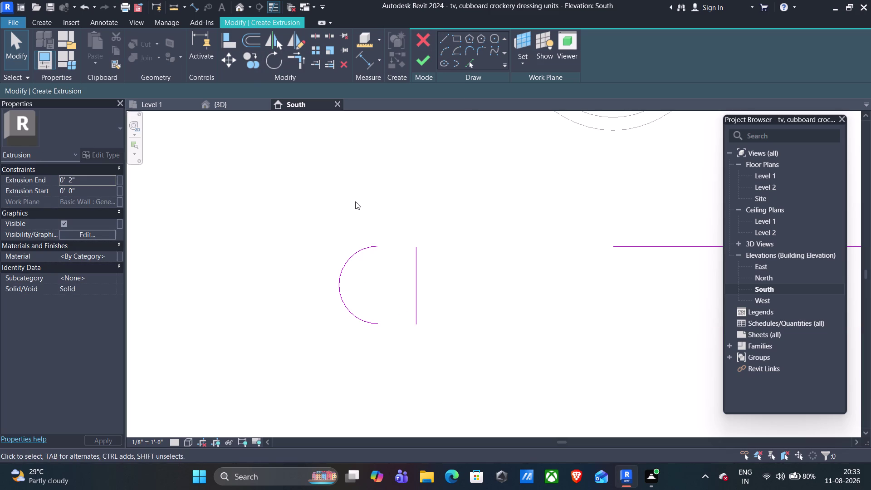
drag(385, 215, 331, 325)
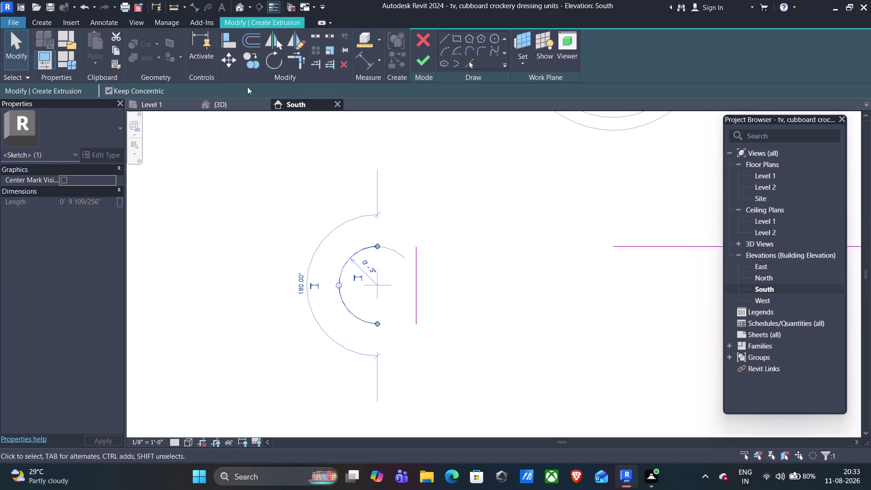
Move the left arc by its top endpoint onto the top of the inner vertical line.
click(229, 57)
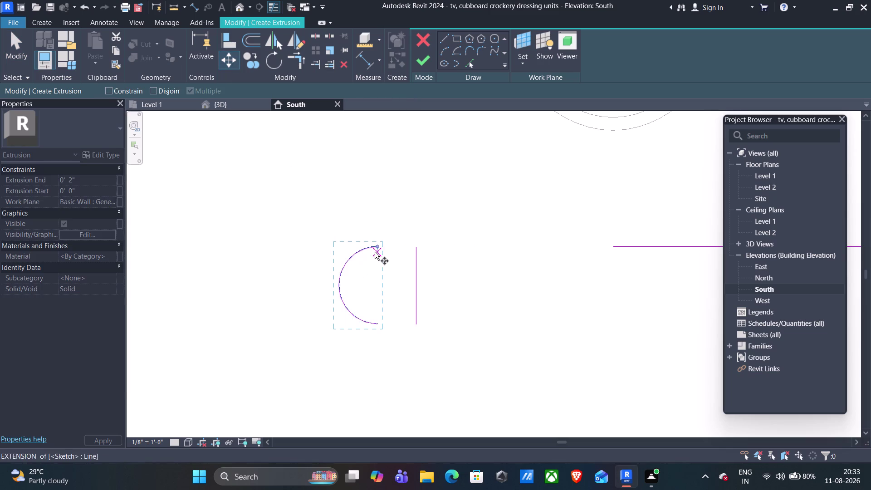
click(338, 286)
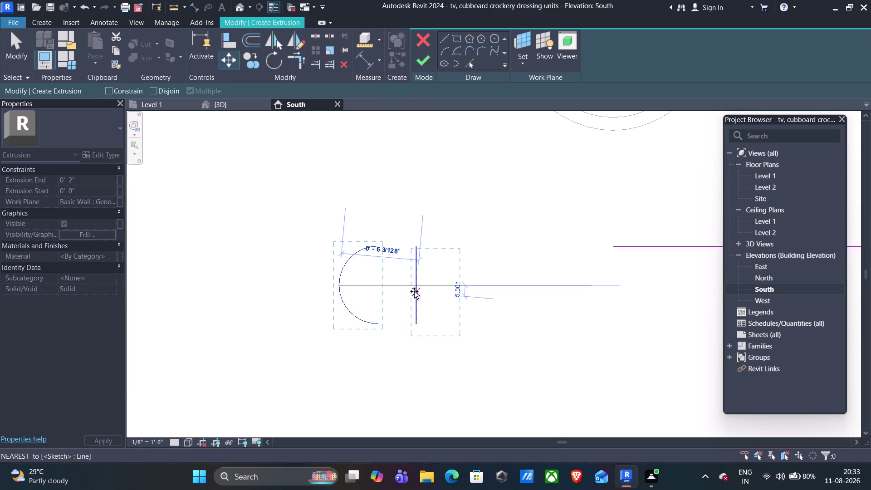
key(Escape)
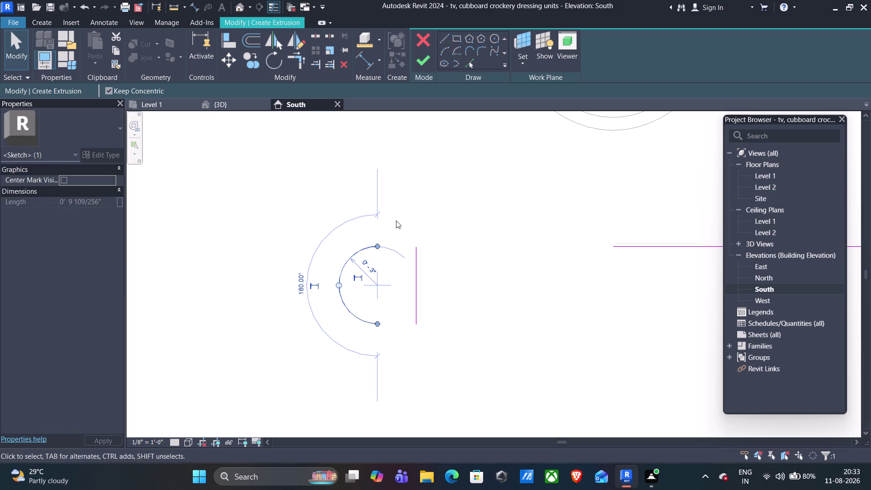
click(219, 60)
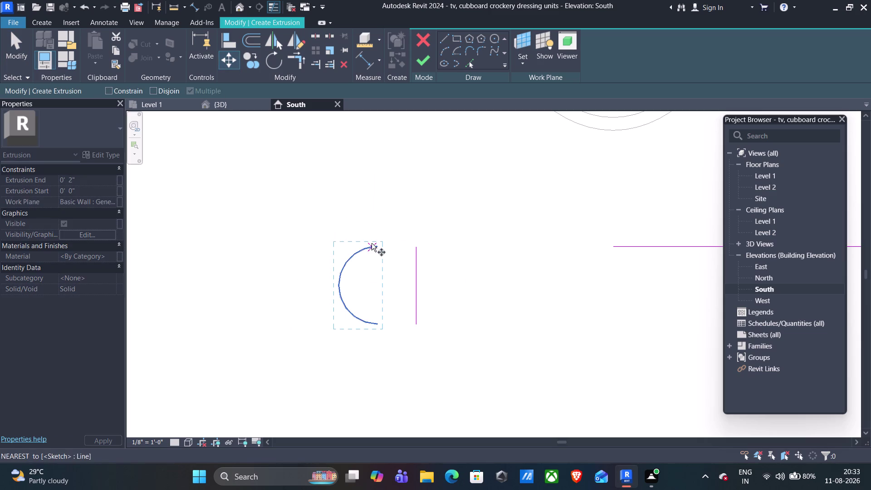
click(374, 244)
click(415, 248)
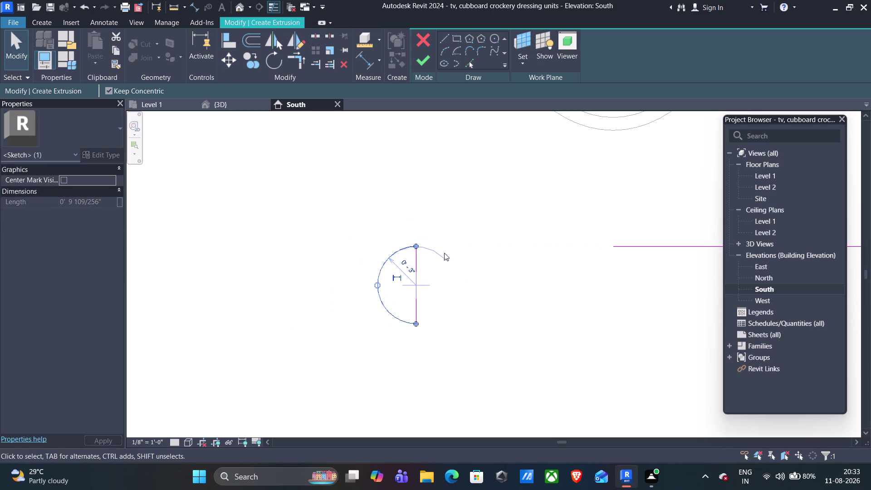
key(Escape)
scroll(down, 3)
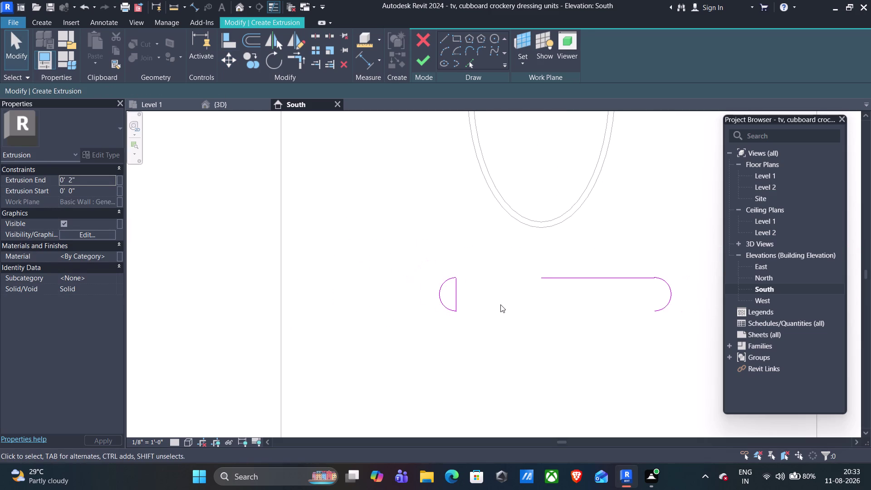
scroll(up, 3)
scroll(up, 3)
scroll(up, 3)
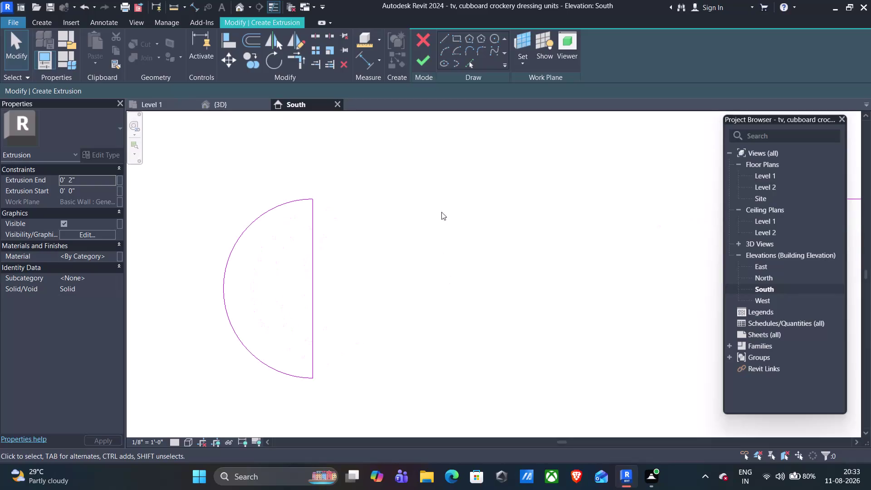
scroll(down, 3)
Draw the slot's straight top edge linking the left half-round to the existing edge.
click(443, 39)
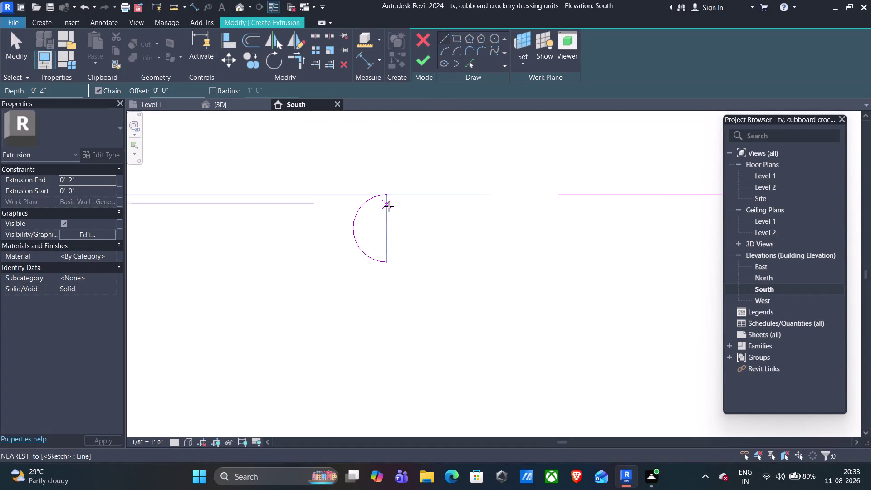
click(387, 196)
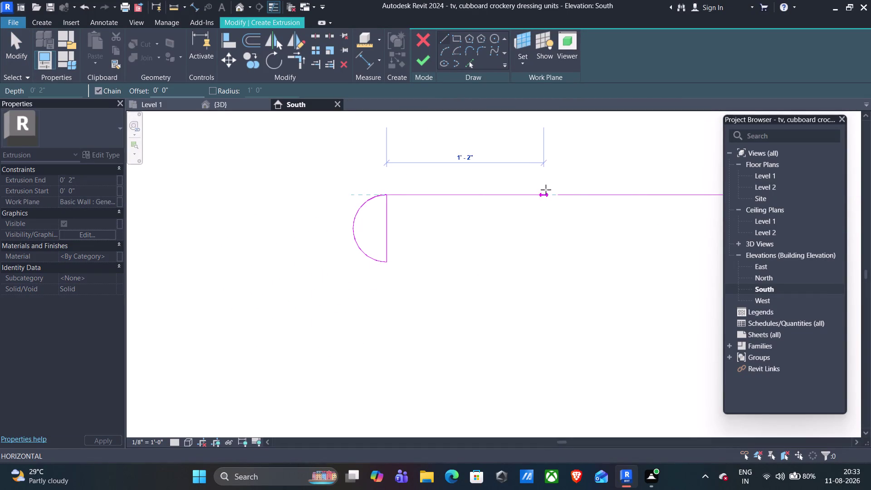
click(556, 194)
key(Escape)
scroll(down, 3)
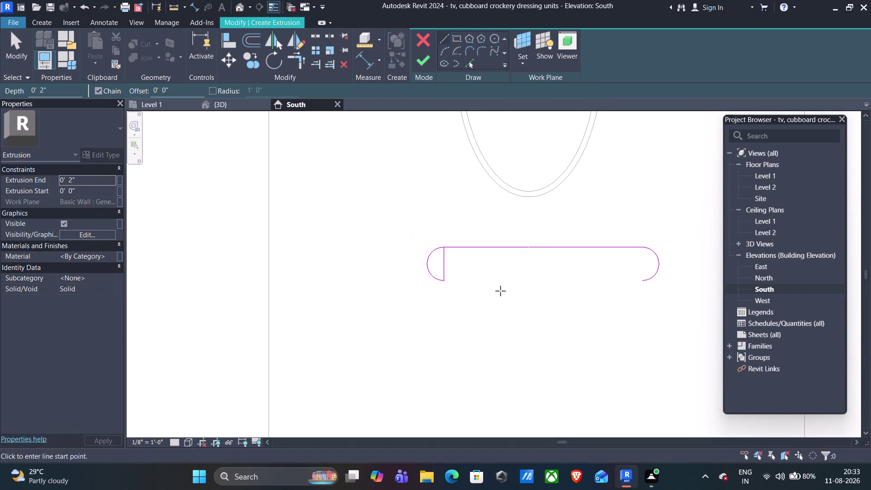
middle_drag(625, 305, 418, 323)
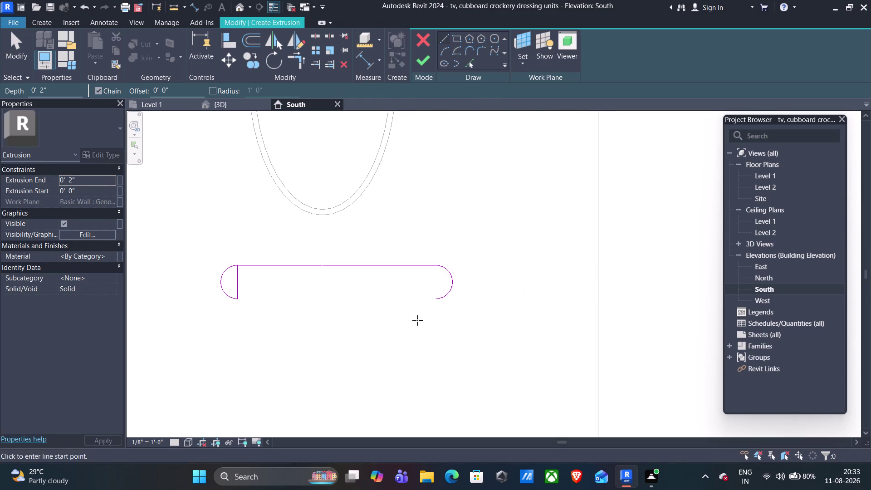
scroll(up, 3)
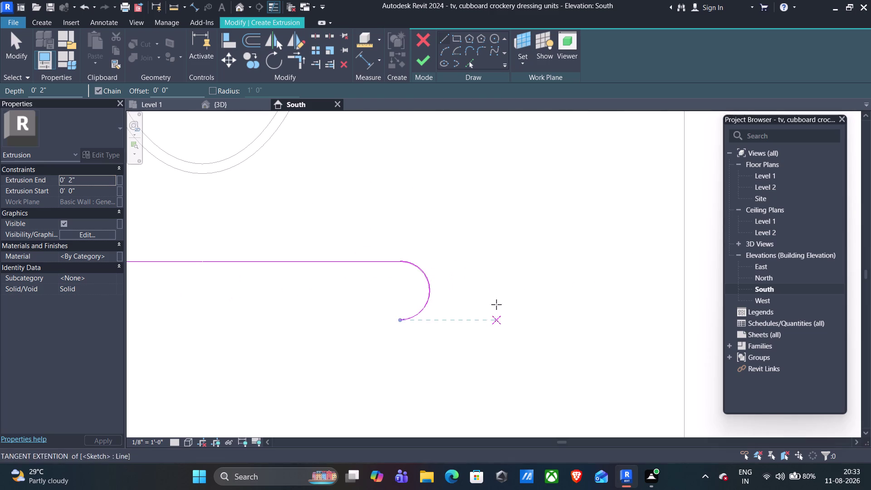
scroll(down, 3)
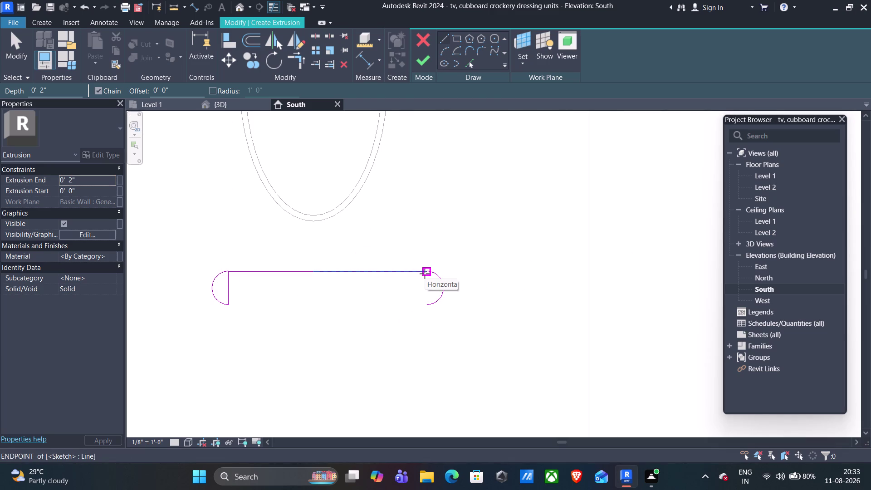
scroll(down, 3)
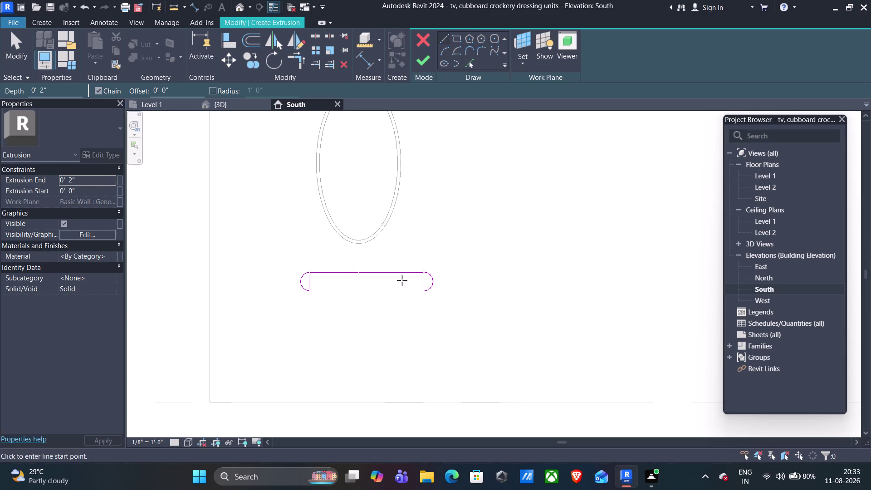
scroll(down, 3)
scroll(up, 3)
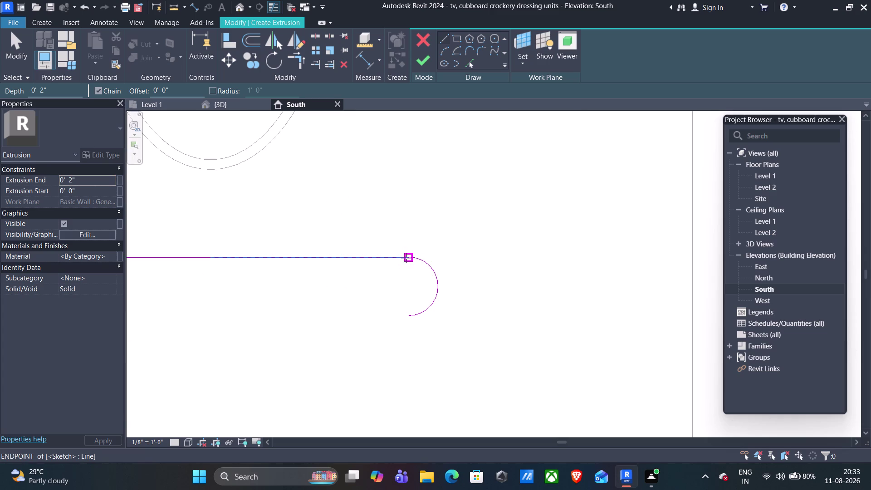
Close the right arc with a vertical line and add an upright 3" inside the right end.
click(408, 257)
click(409, 315)
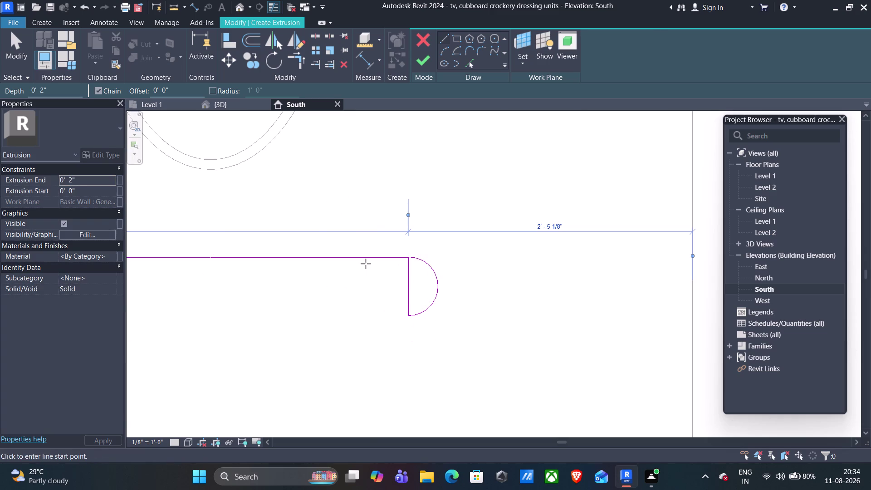
key(Escape)
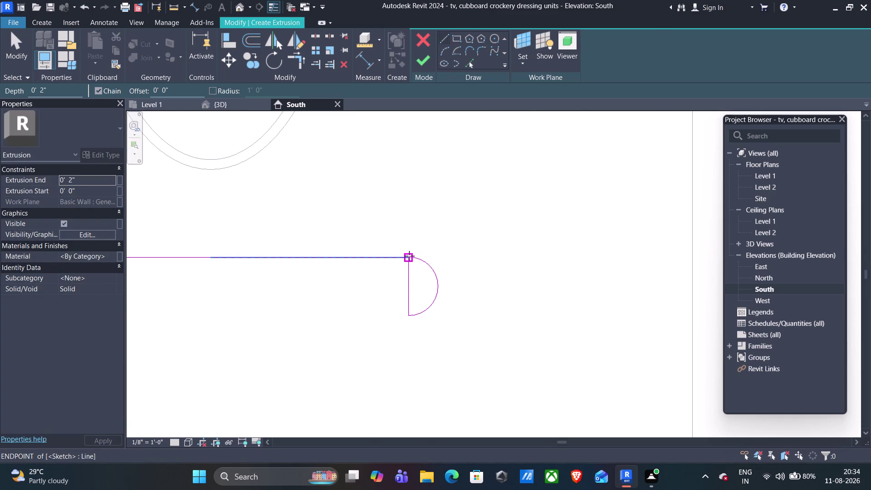
click(409, 257)
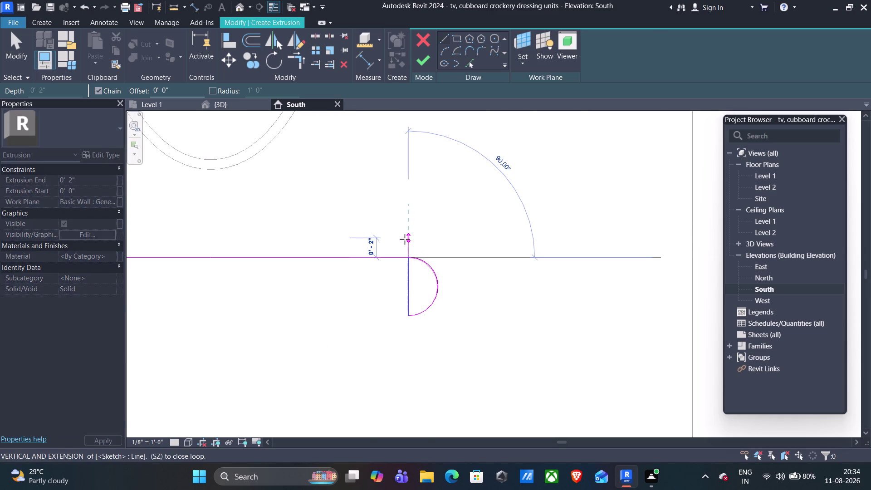
key(Escape)
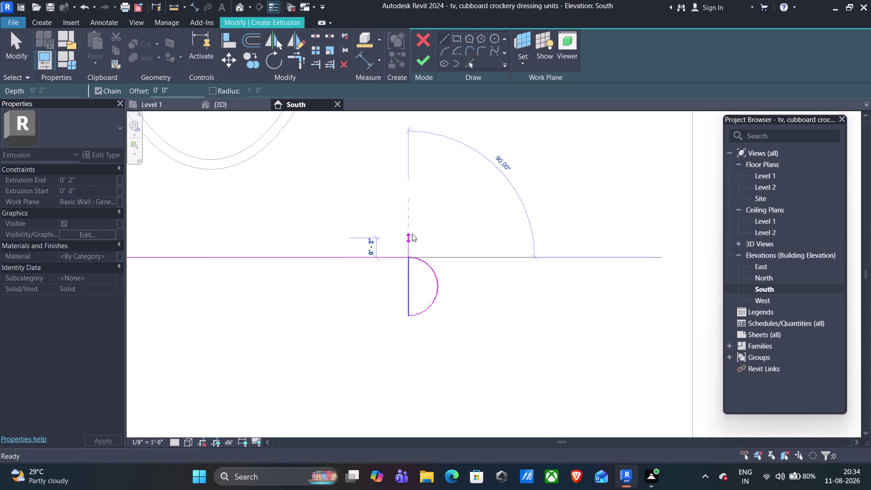
scroll(down, 3)
middle_drag(445, 334, 466, 242)
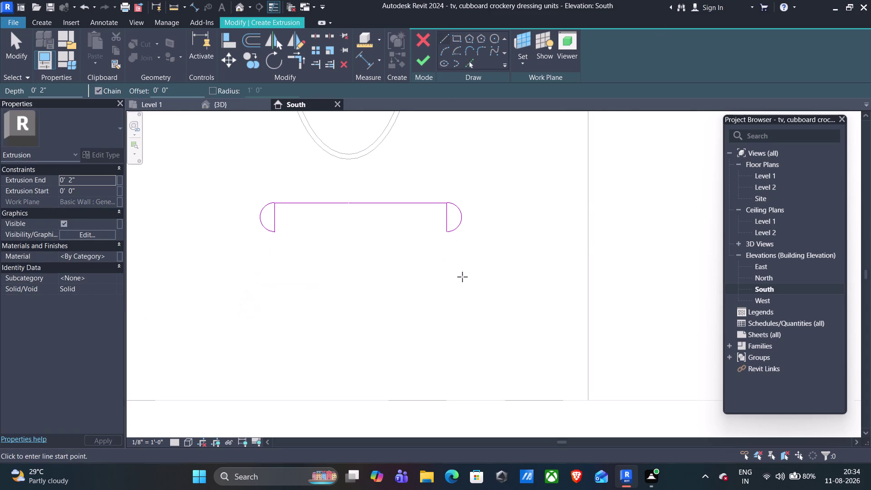
click(446, 232)
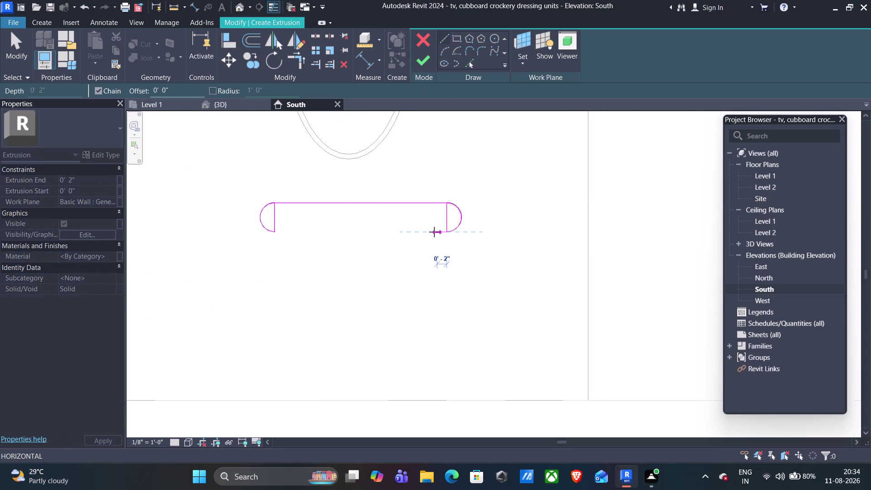
click(435, 232)
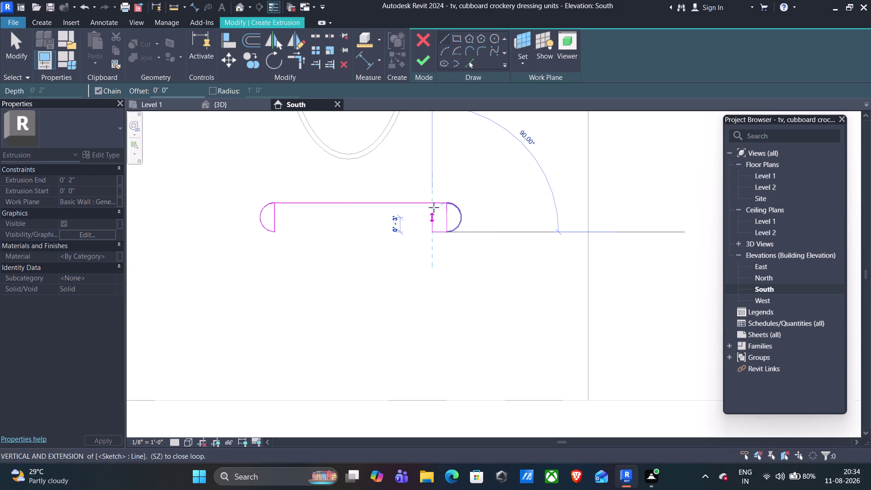
click(432, 204)
key(Escape)
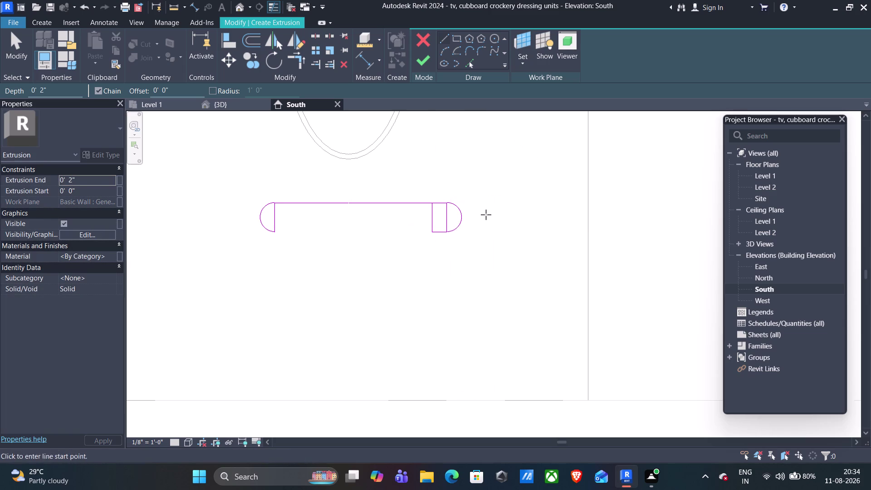
key(Escape)
Delete the three extra sketch lines at the slot's right end and top edge.
click(449, 218)
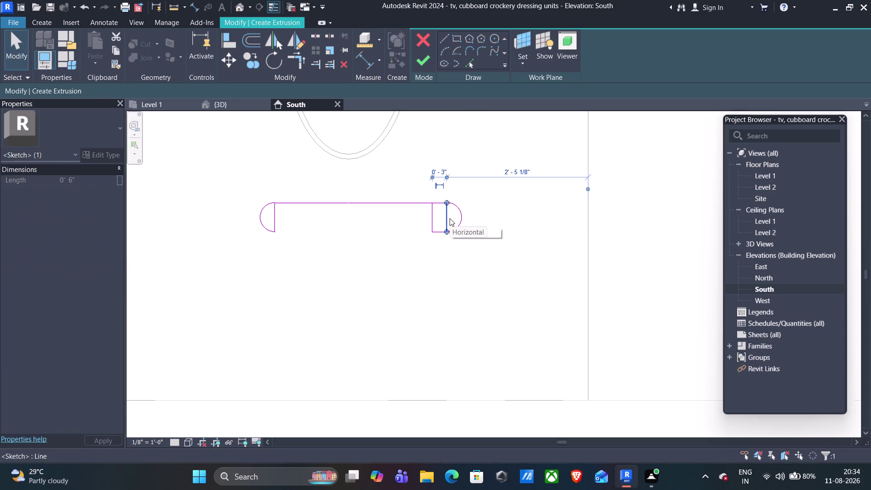
key(Delete)
click(439, 202)
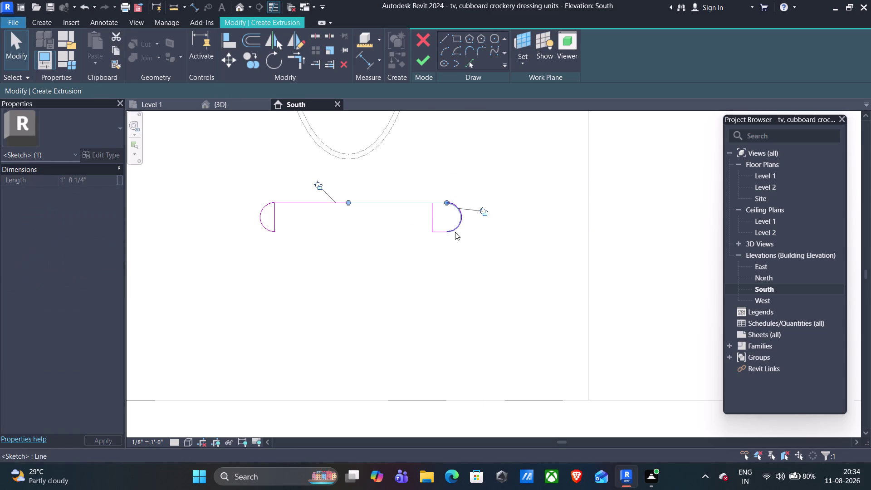
key(Delete)
click(443, 230)
key(Delete)
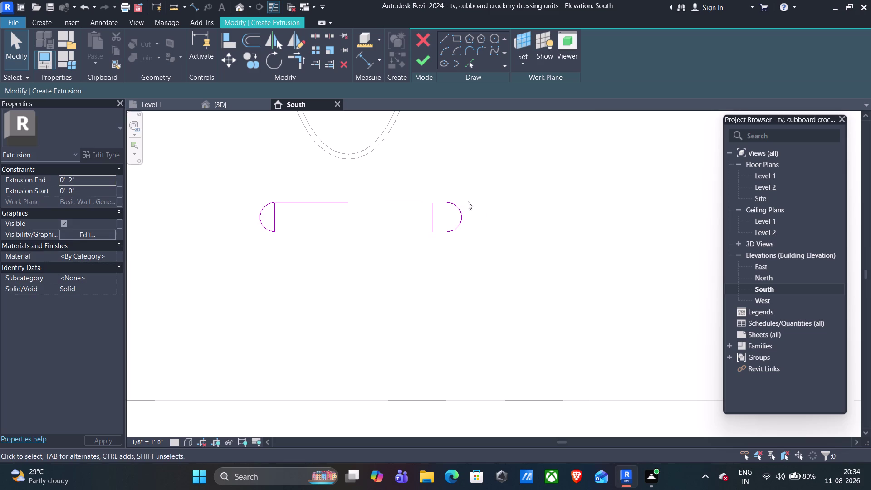
Move the slot's right rounded end 3" inward against the inner upright.
drag(478, 182, 454, 245)
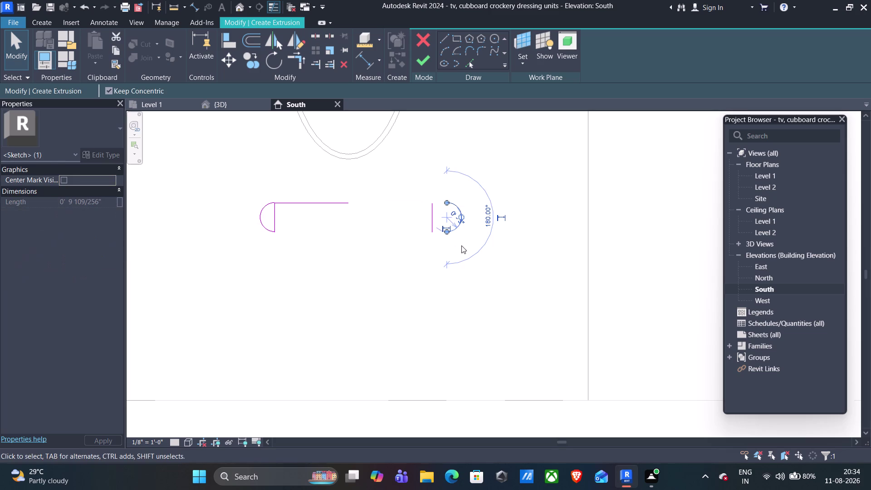
click(229, 59)
scroll(up, 3)
middle_drag(503, 196, 387, 67)
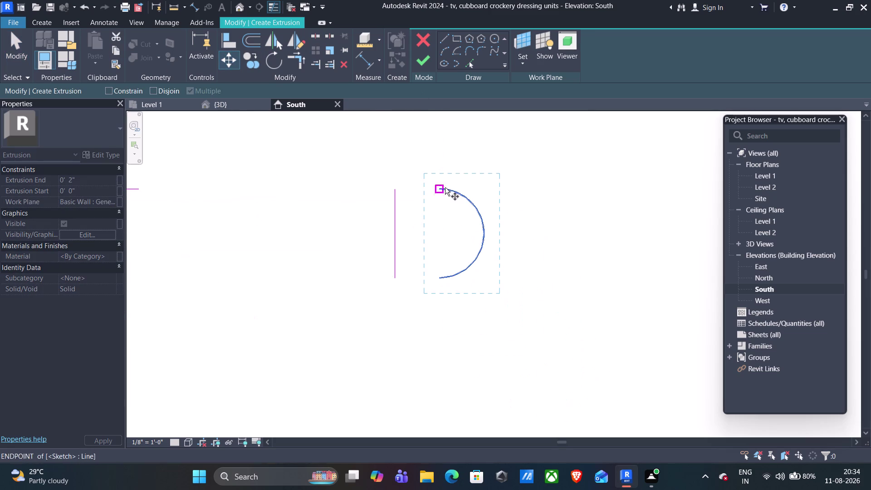
click(439, 189)
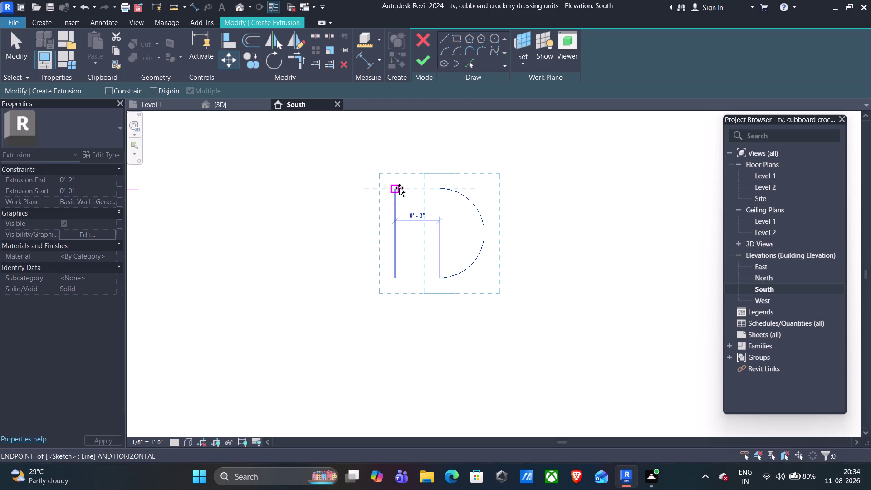
click(396, 188)
scroll(down, 3)
Draw the slot's top and bottom edges between its two rounded ends using Chain.
key(Escape)
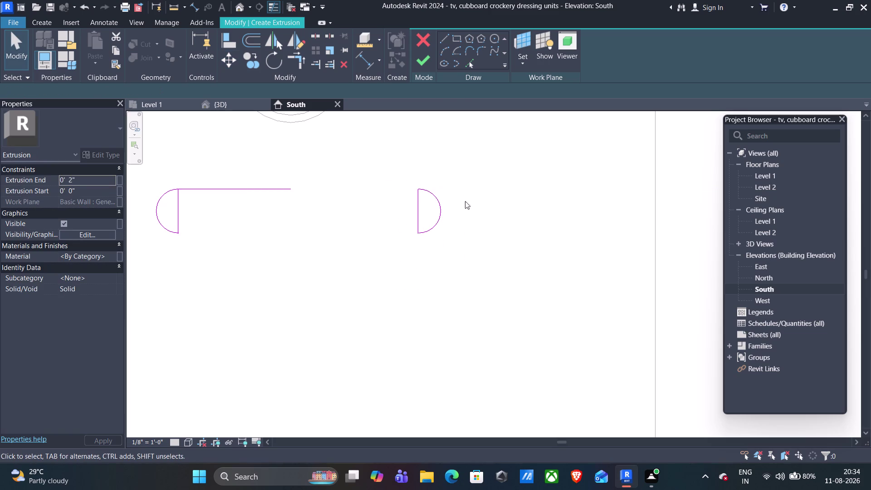
click(441, 39)
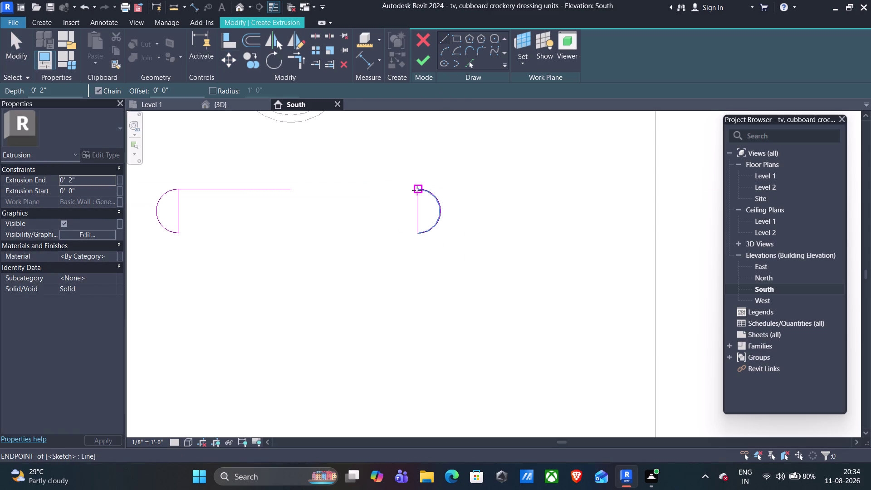
click(417, 190)
click(290, 188)
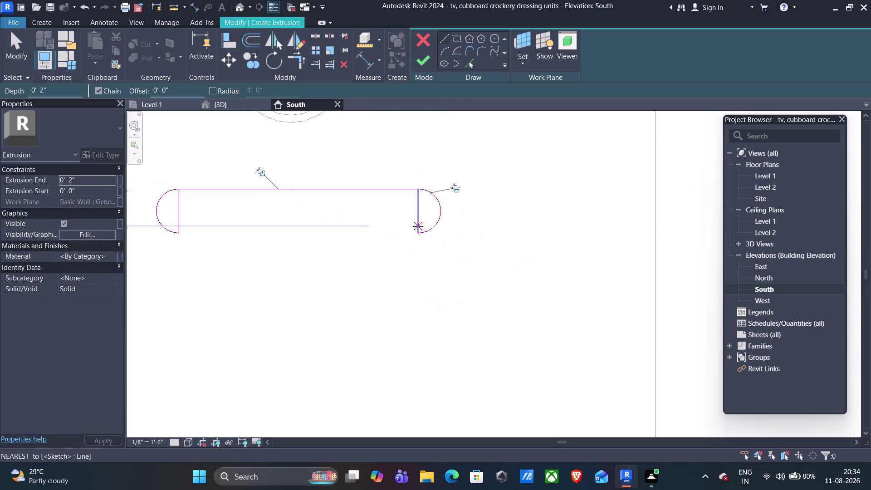
click(418, 235)
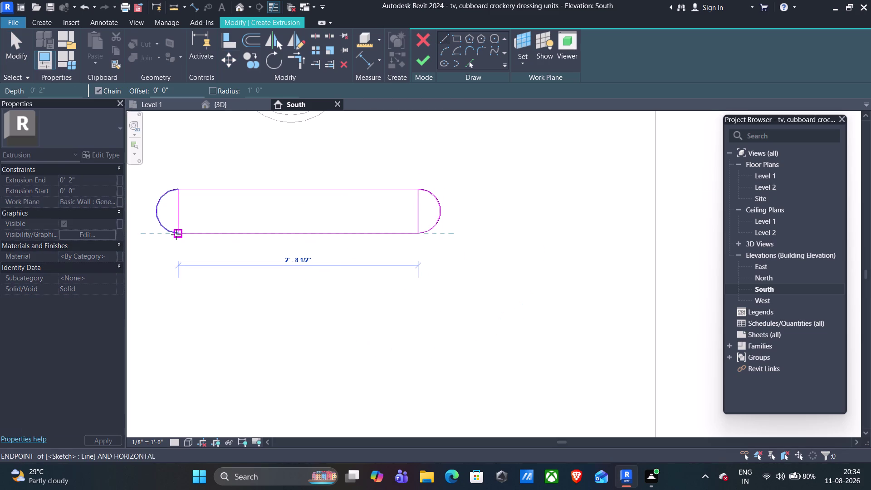
click(177, 234)
key(Escape)
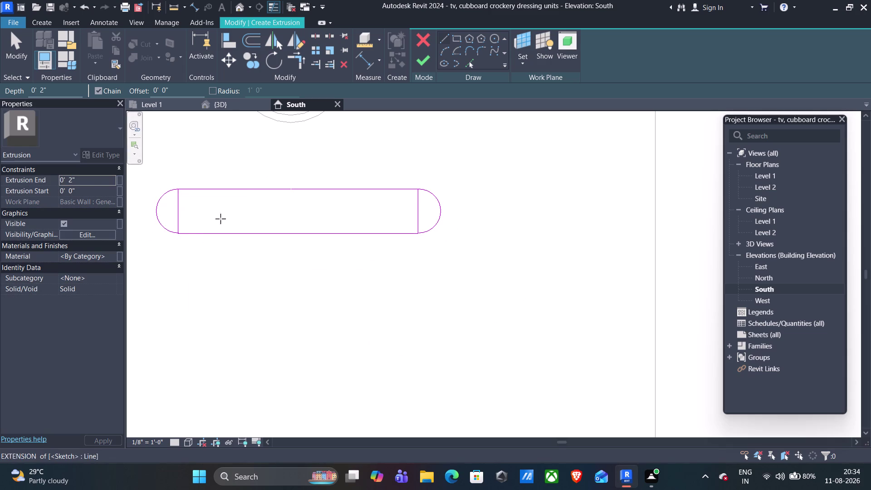
click(170, 9)
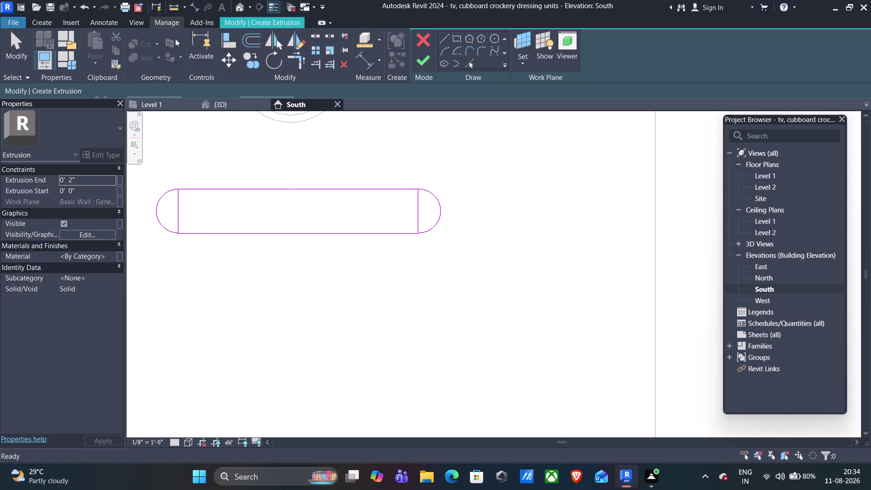
Measure the slot's overall length.
click(154, 211)
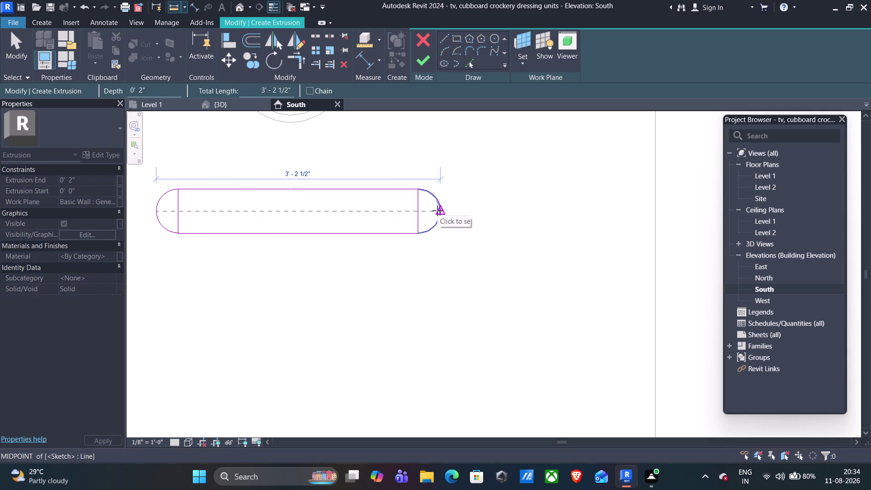
scroll(down, 3)
scroll(down, 3)
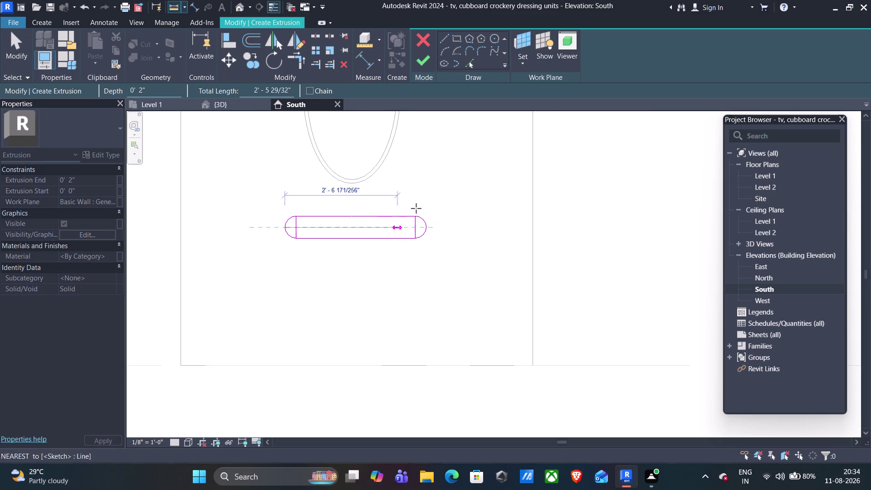
key(Escape)
scroll(down, 3)
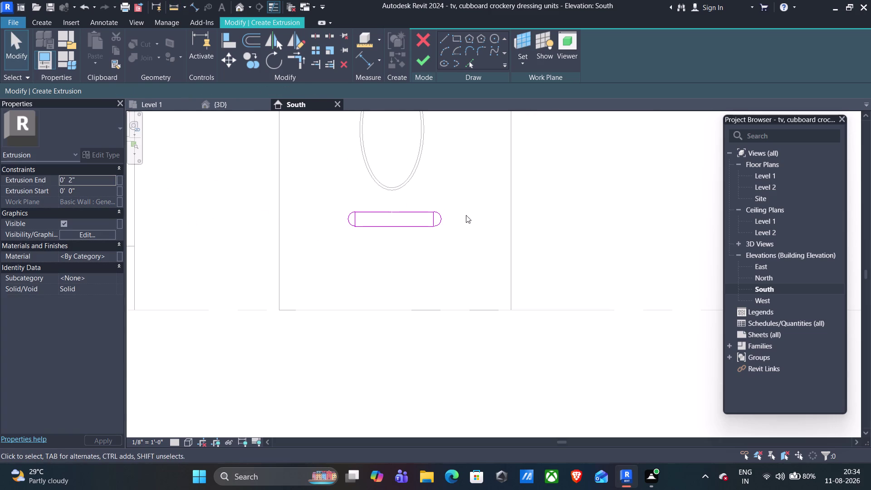
scroll(up, 3)
key(Escape)
Delete the dividing lines at the slot's right and left rounded ends.
click(403, 232)
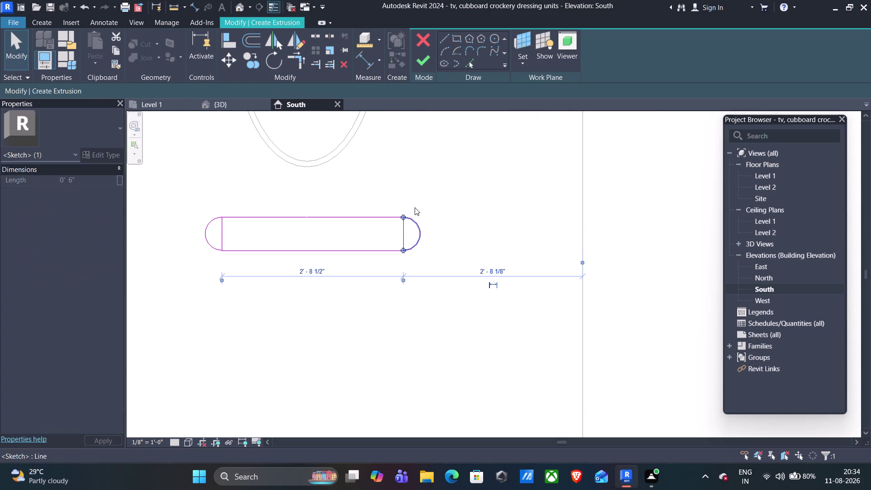
key(Delete)
click(221, 235)
key(Delete)
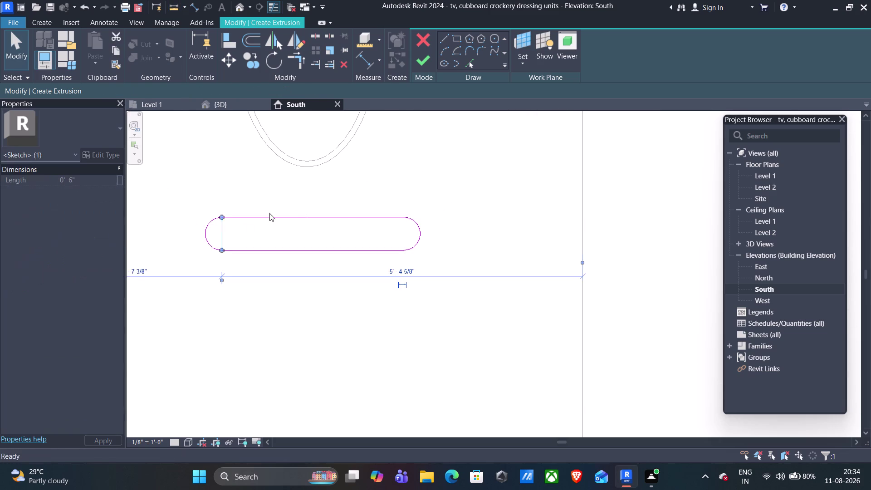
scroll(down, 3)
scroll(down, 3)
middle_drag(426, 171, 427, 207)
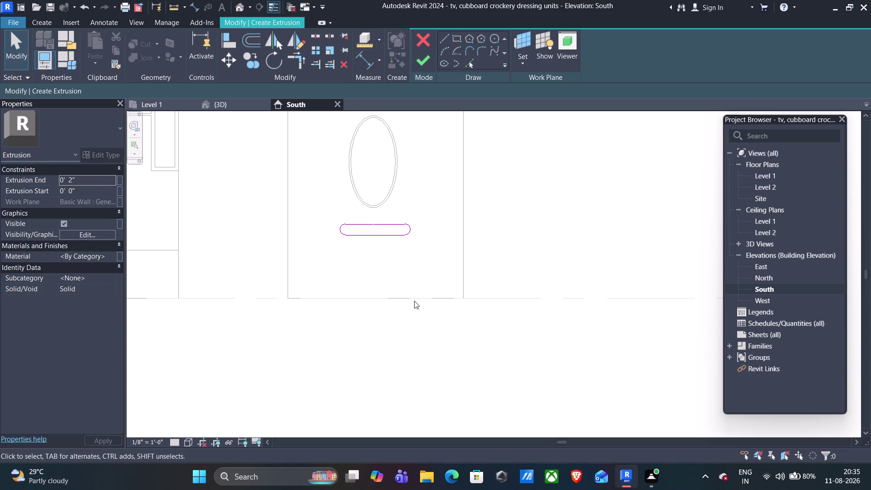
click(178, 5)
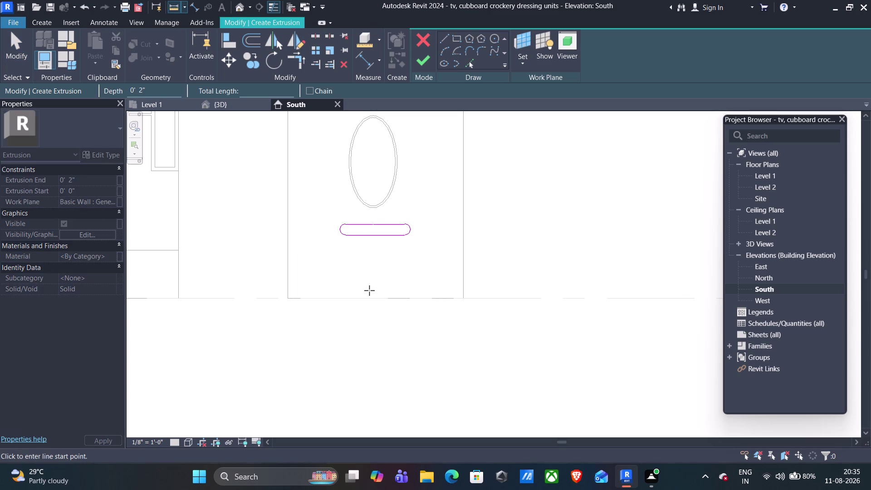
Measure down from the ring's centre and draw a 2' 10" upright line below the slot.
click(369, 299)
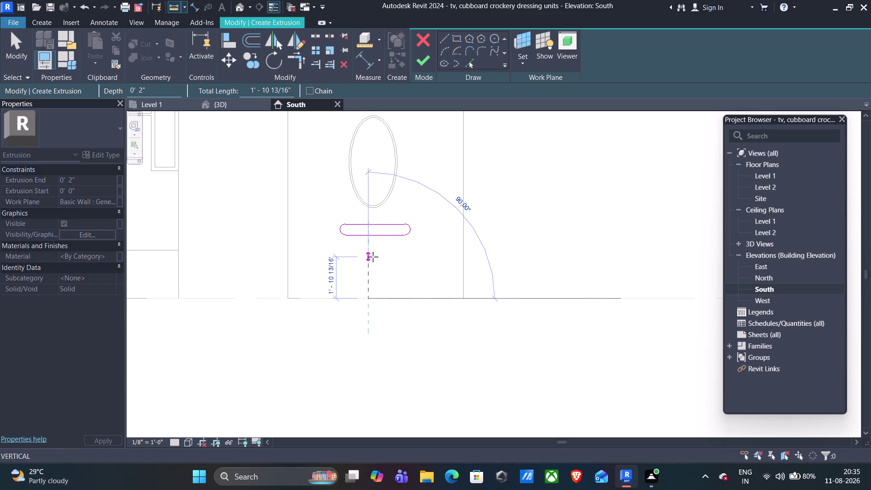
key(Escape)
click(448, 36)
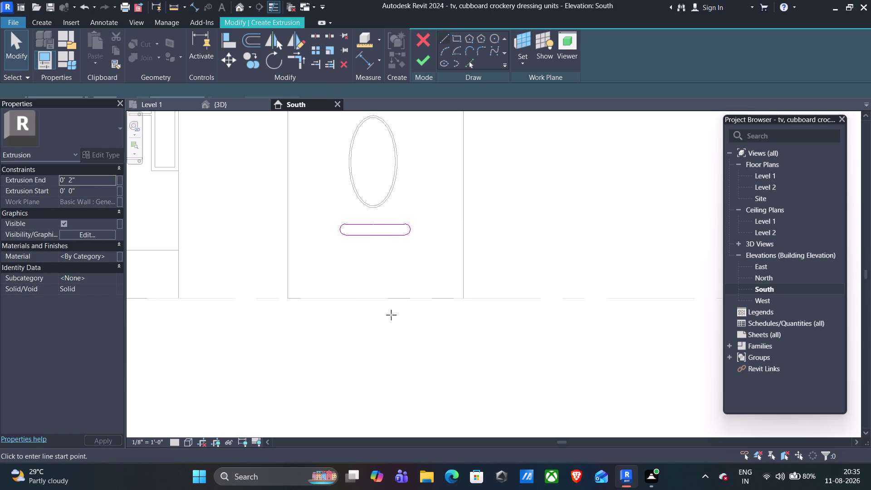
click(374, 297)
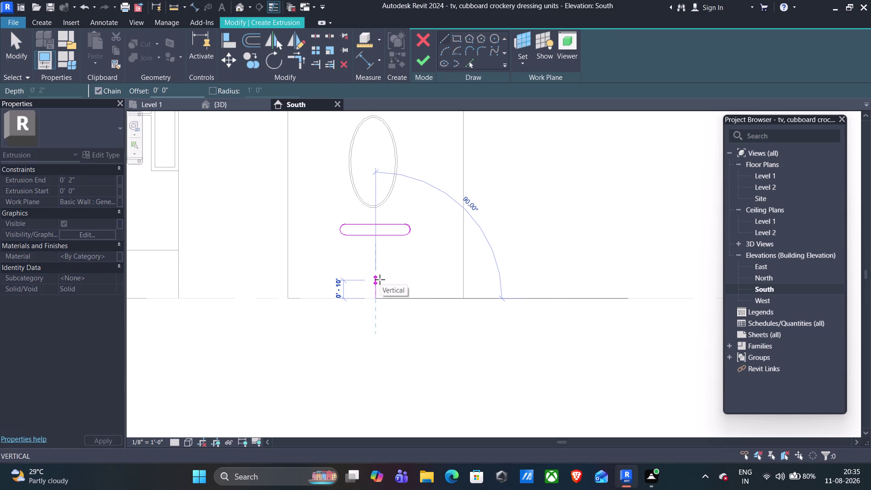
text(2'10)
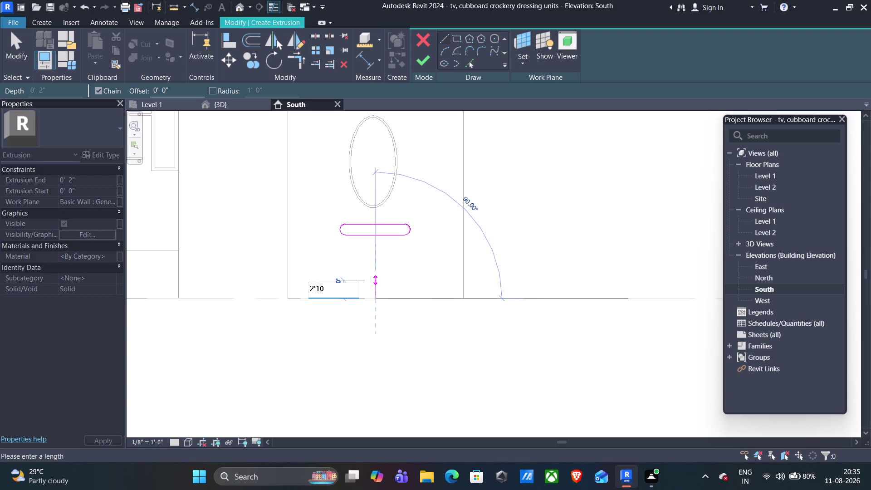
text(")
key(Return)
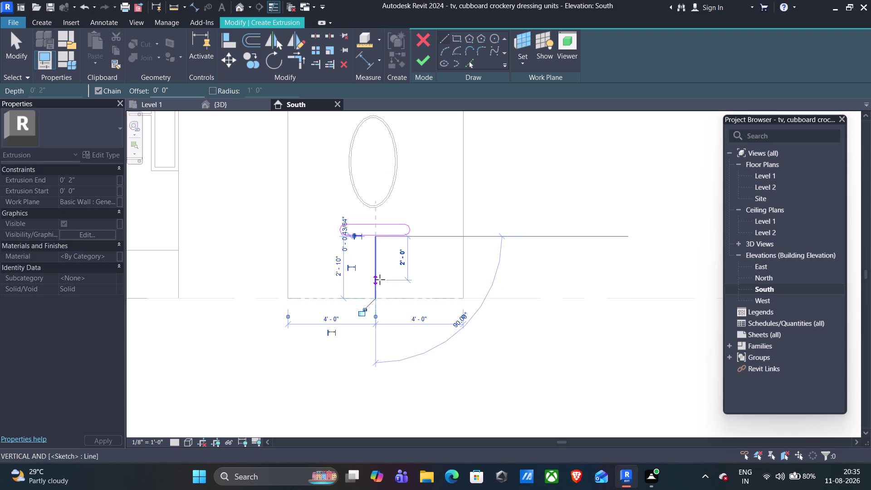
key(Escape)
scroll(up, 3)
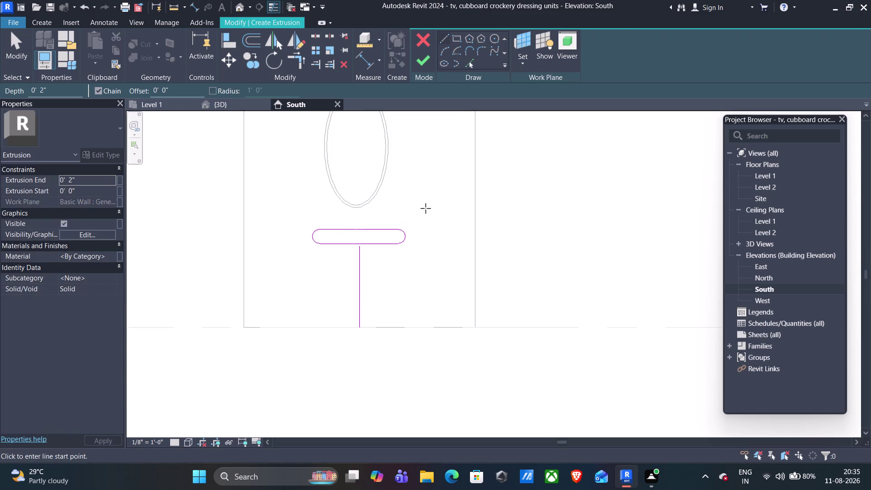
scroll(up, 3)
scroll(up, 3)
middle_drag(394, 215, 460, 216)
scroll(up, 3)
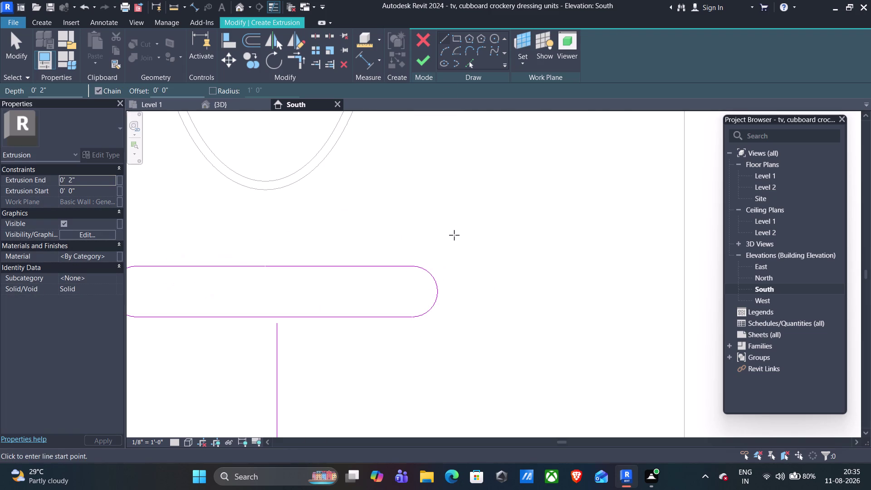
scroll(down, 3)
key(Escape)
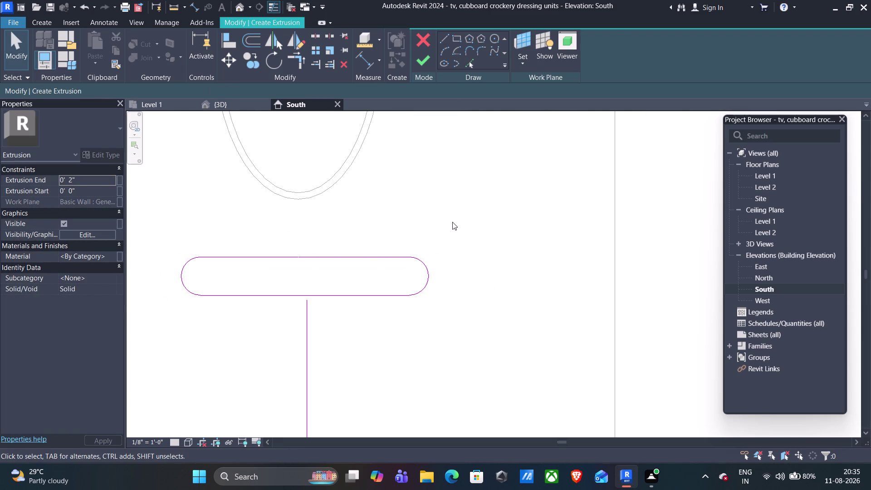
Move the slot's sketch lines, including its left arc, onto the upright line's top end.
drag(452, 221, 370, 316)
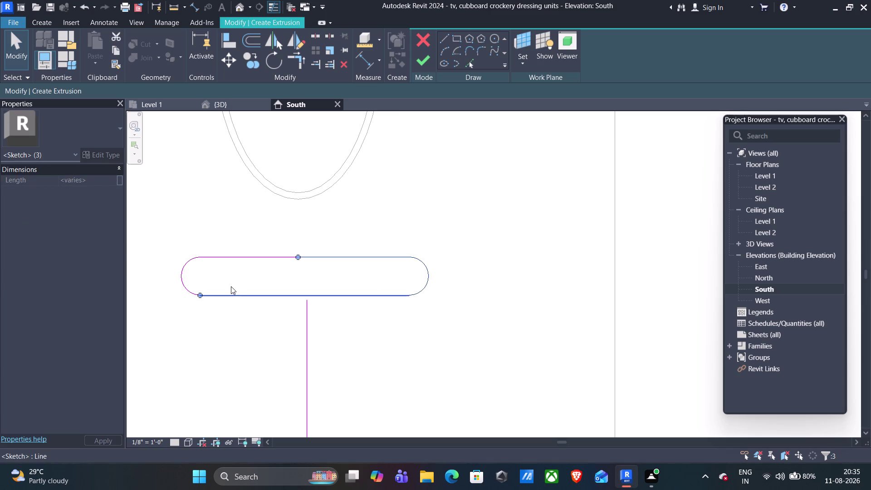
click(231, 258)
click(180, 279)
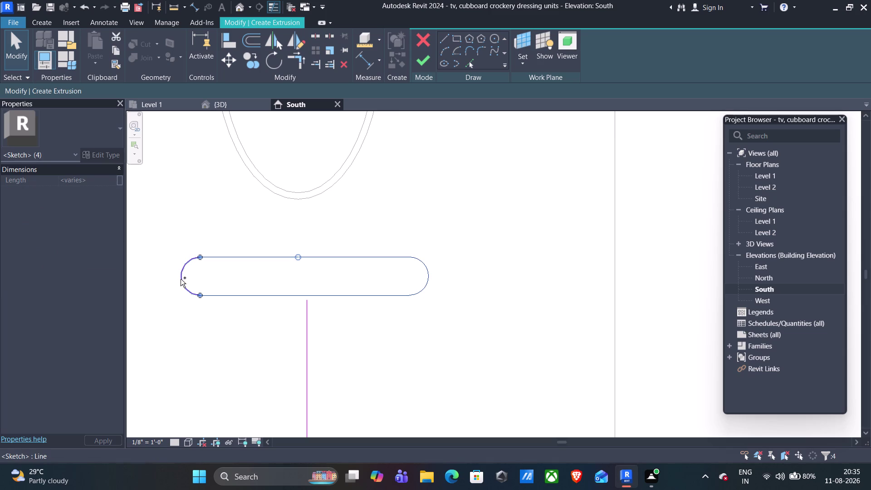
click(230, 59)
scroll(up, 3)
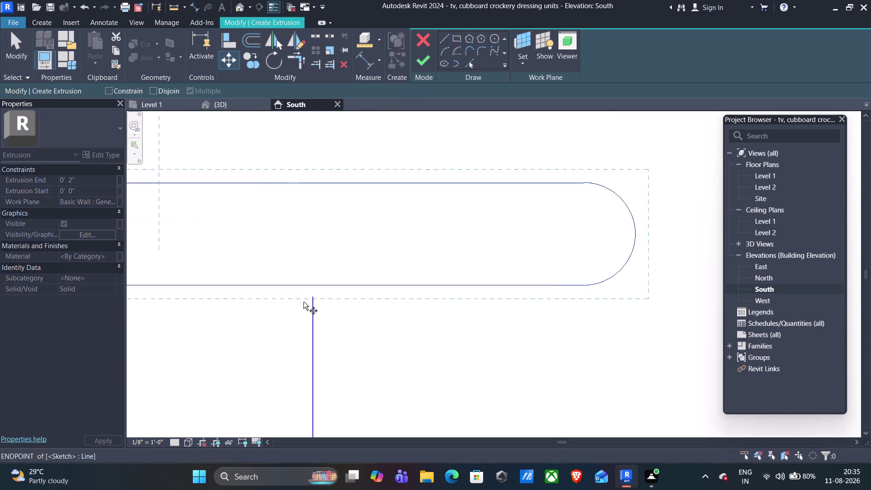
scroll(up, 3)
click(330, 250)
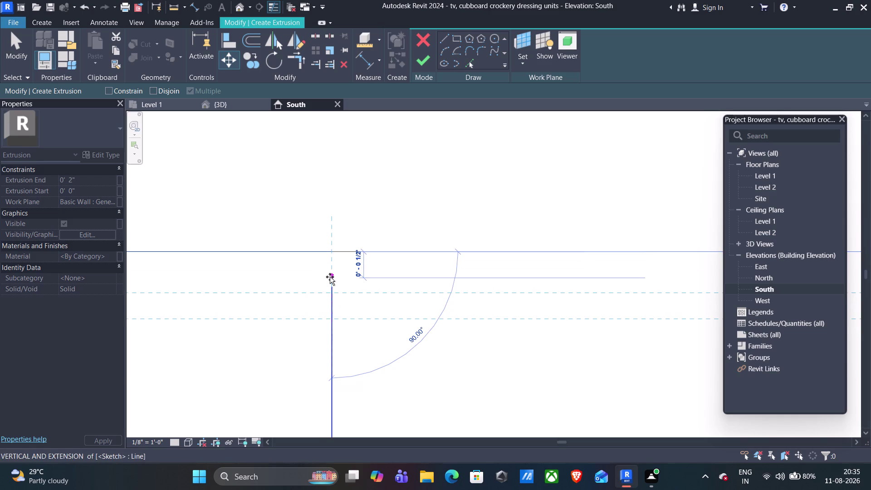
click(332, 285)
scroll(down, 3)
scroll(up, 3)
scroll(down, 3)
key(Escape)
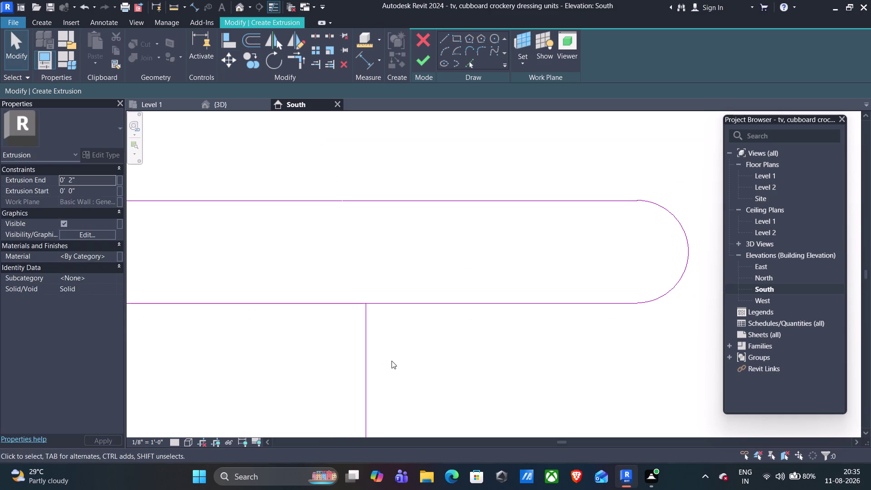
Delete the stray vertical line beneath the slot.
click(364, 362)
key(Delete)
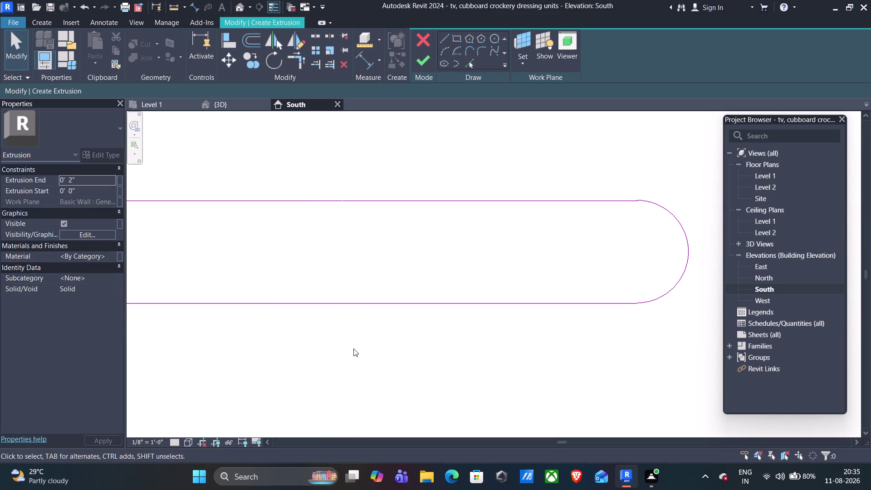
scroll(down, 3)
scroll(down, 3)
middle_drag(438, 206, 433, 264)
middle_click(434, 265)
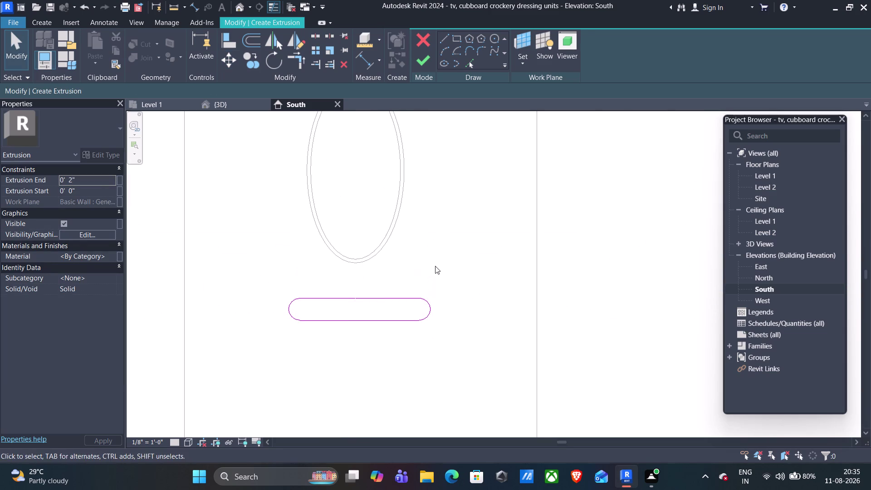
Set the slot's Extrusion End to 1' 0" and switch to the {3D} view.
middle_drag(436, 248, 434, 260)
scroll(down, 3)
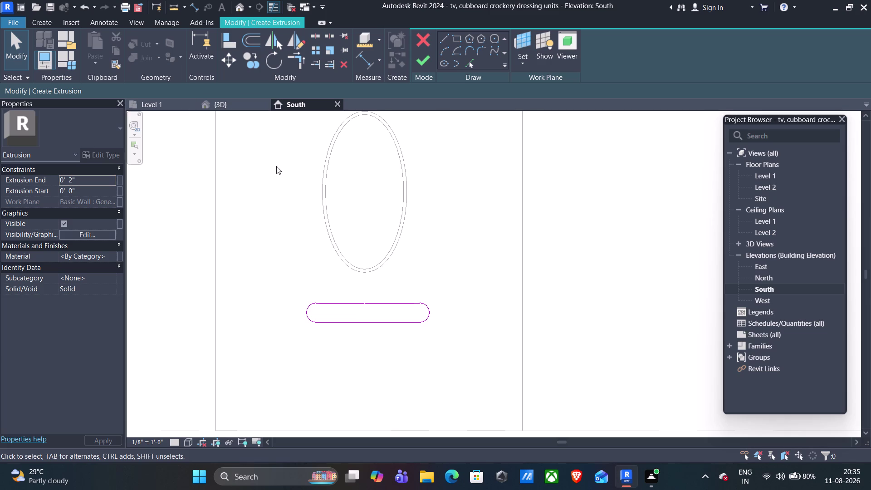
click(81, 179)
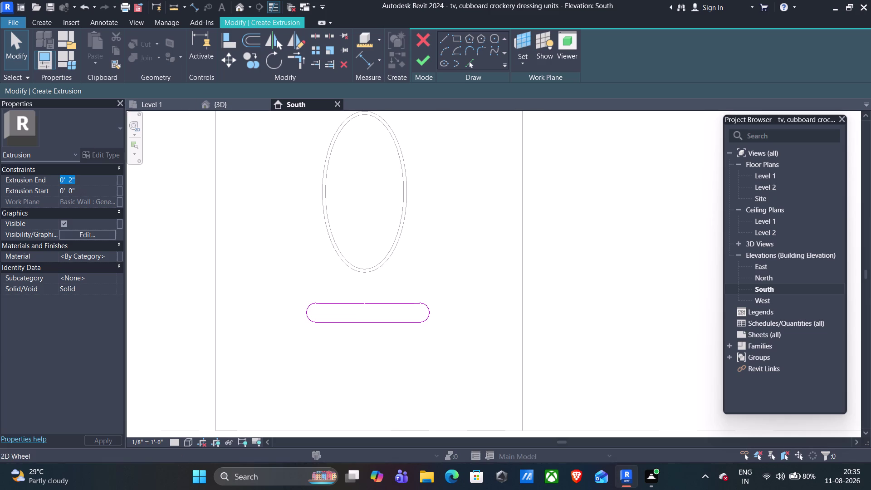
key(1)
key(apostrophe)
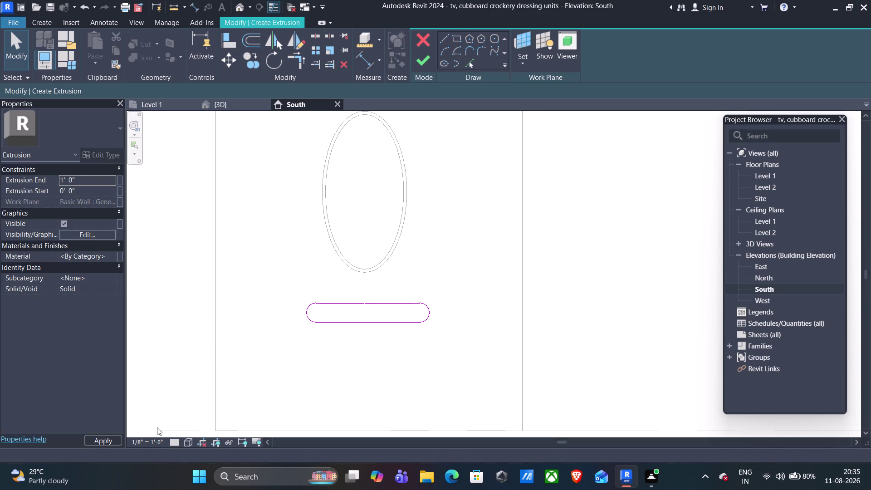
click(251, 105)
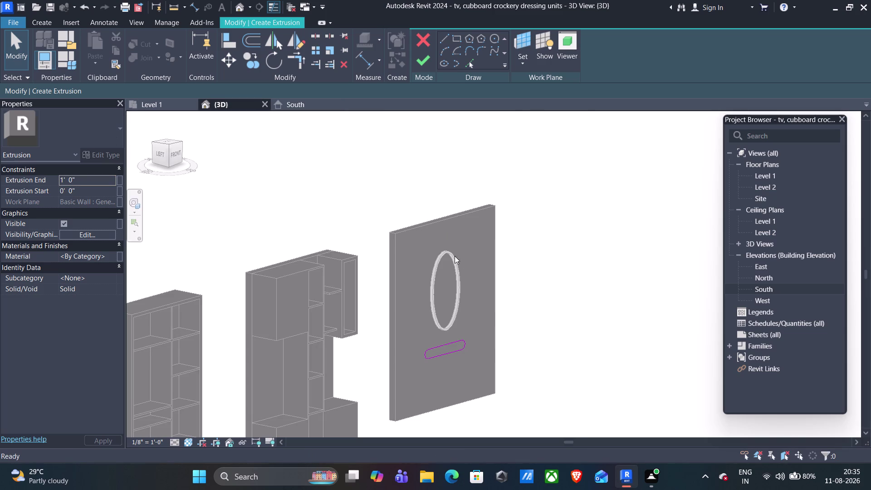
Finish the slot extrusion, then reopen the oval ring's sketch in the South elevation.
click(429, 63)
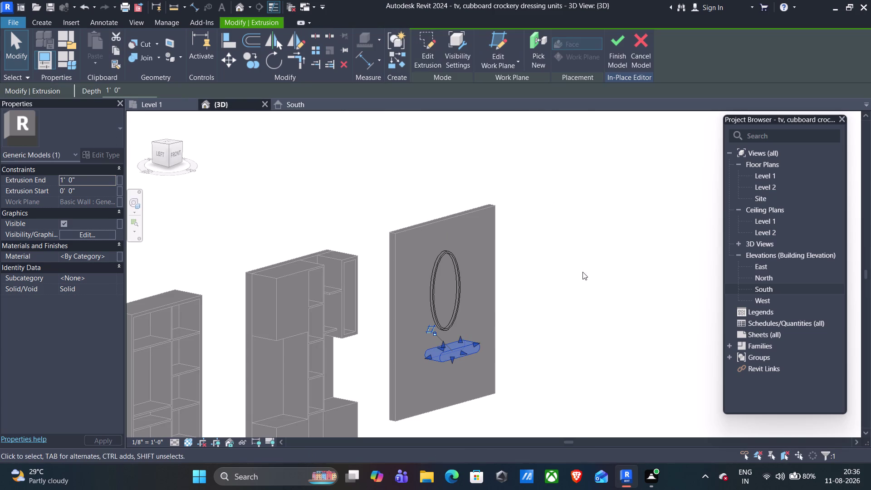
key(Escape)
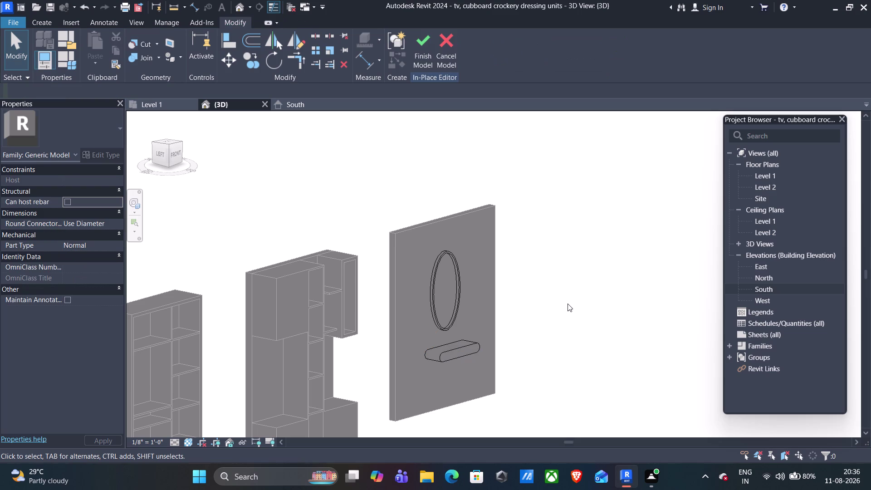
double_click(452, 251)
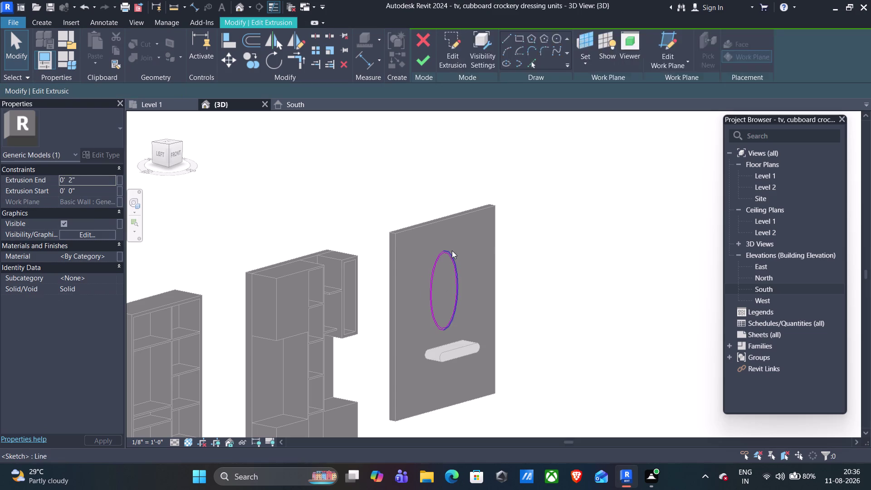
click(297, 108)
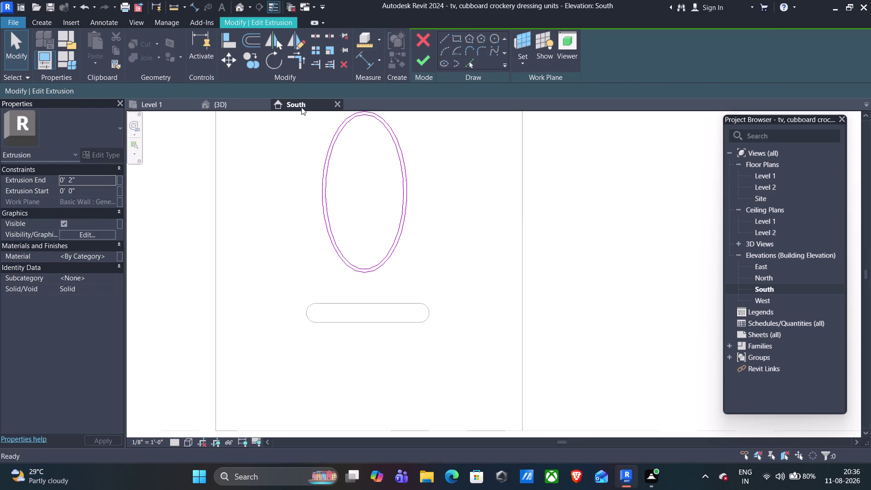
Start a sketch line at the slot's top edge, then cancel the misplaced attempt.
scroll(down, 3)
middle_drag(437, 192, 438, 224)
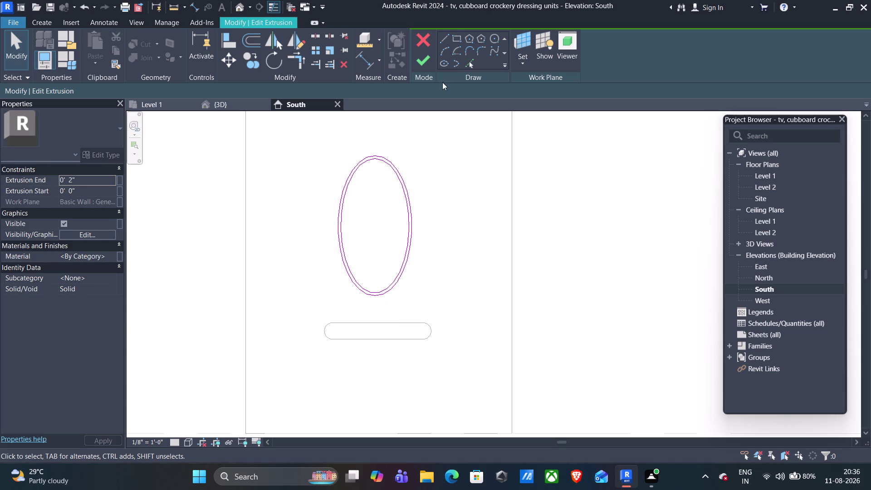
click(441, 38)
scroll(up, 3)
scroll(up, 3)
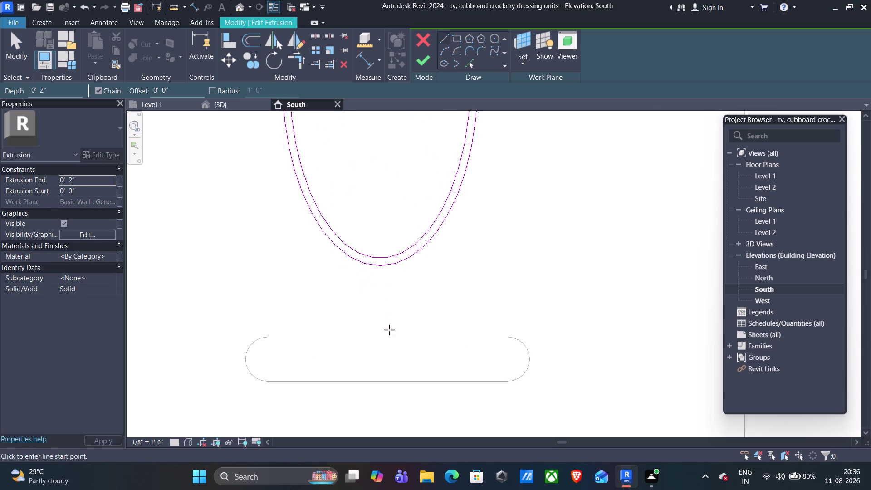
scroll(up, 3)
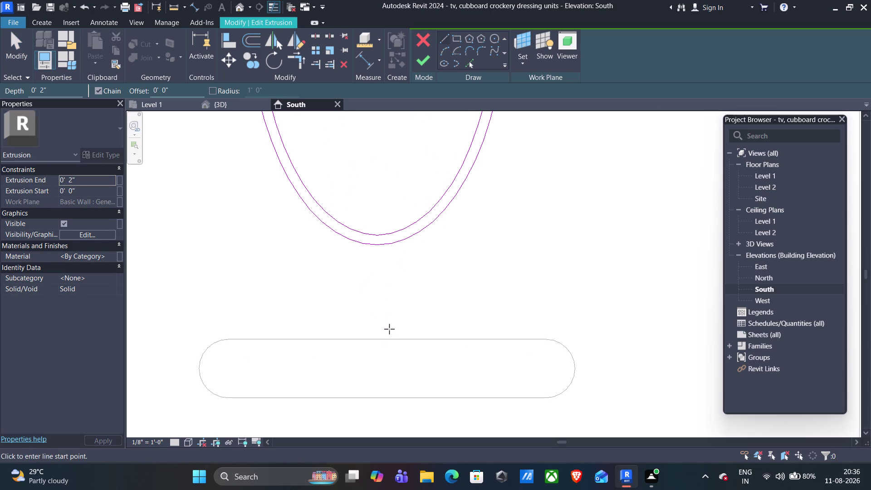
click(385, 339)
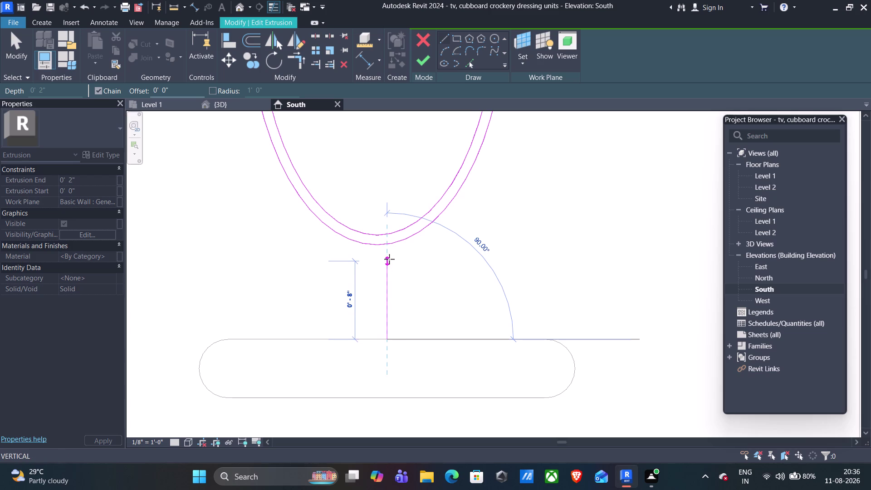
key(Escape)
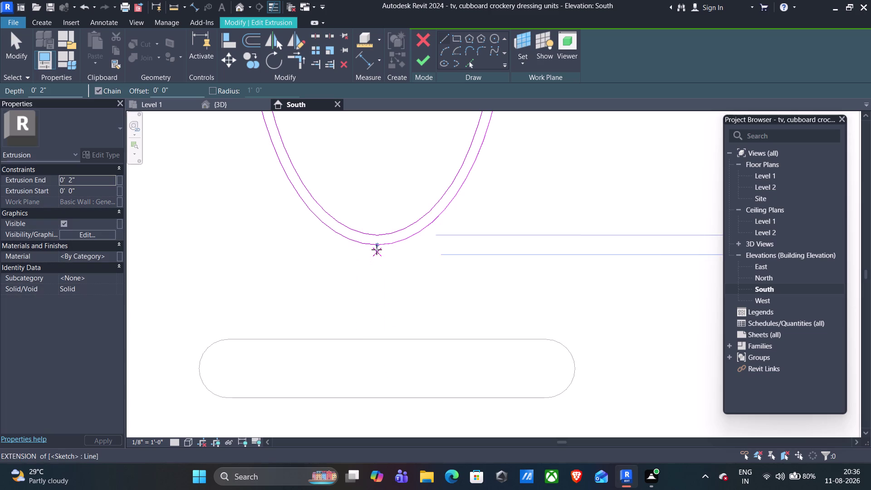
Draw a 9" upright line from the slot's top centre to the ring's base.
click(378, 340)
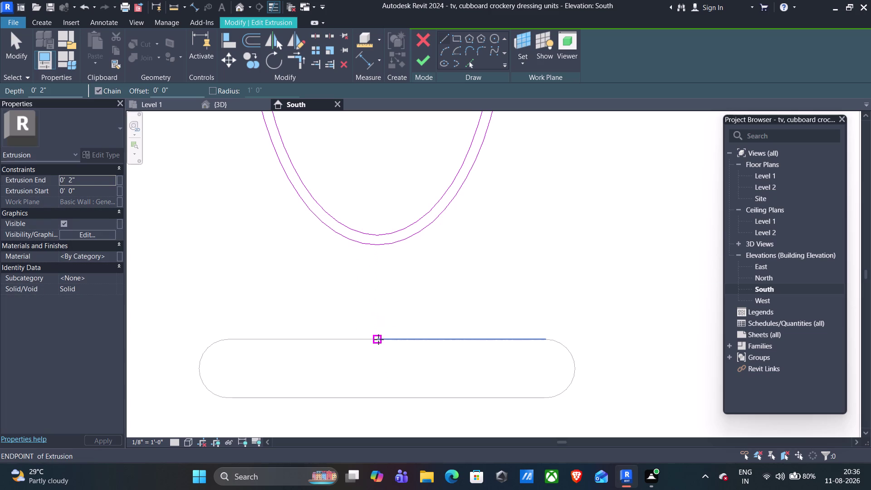
key(9)
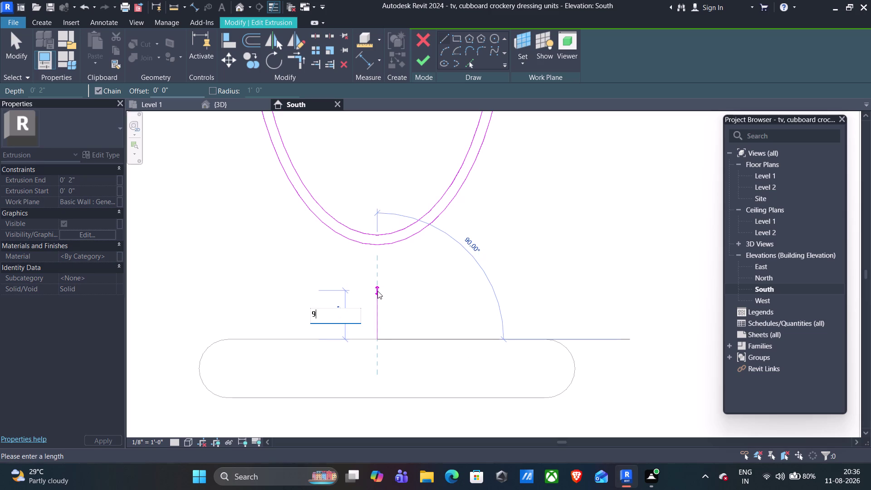
key(shift+quotedbl)
key(Return)
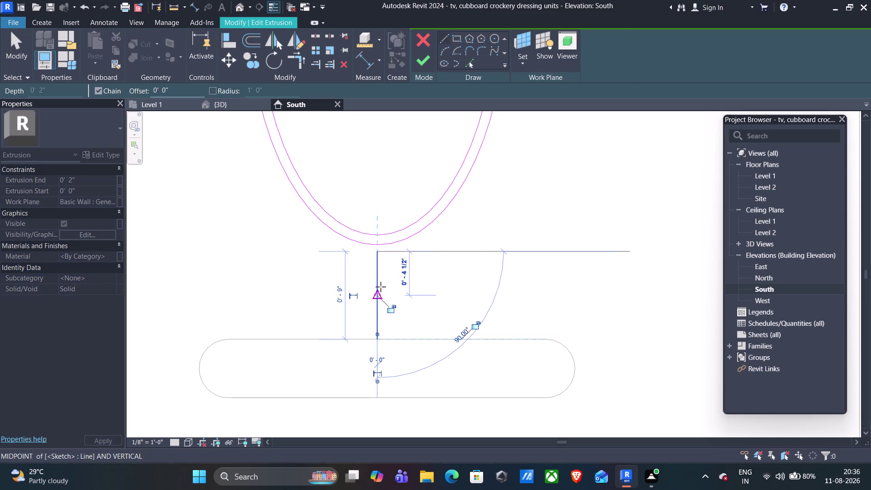
key(Escape)
scroll(down, 3)
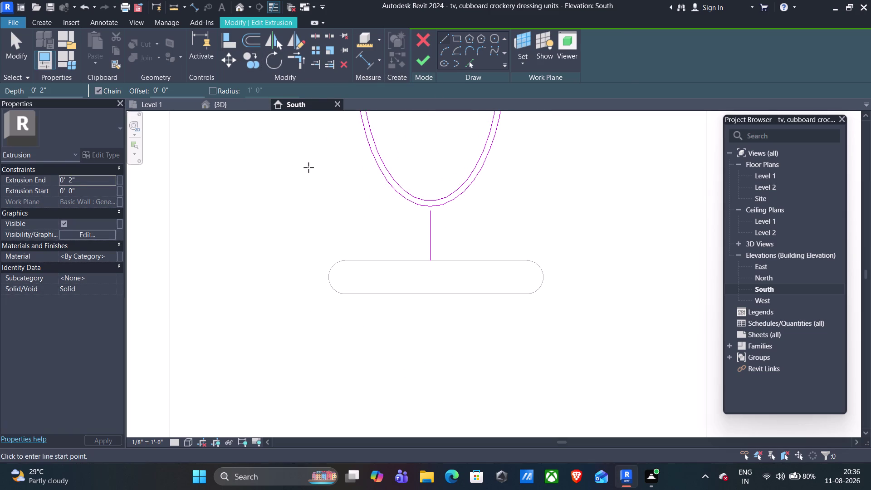
middle_drag(309, 167, 241, 218)
key(Escape)
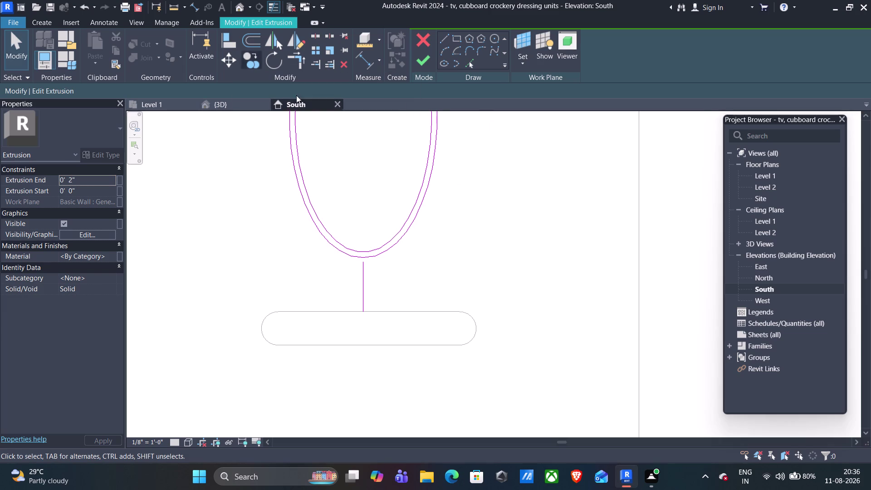
scroll(down, 3)
middle_drag(508, 172, 511, 211)
Move the oval ring's sketch so its bottom snaps onto the upright line's top.
drag(500, 113, 368, 212)
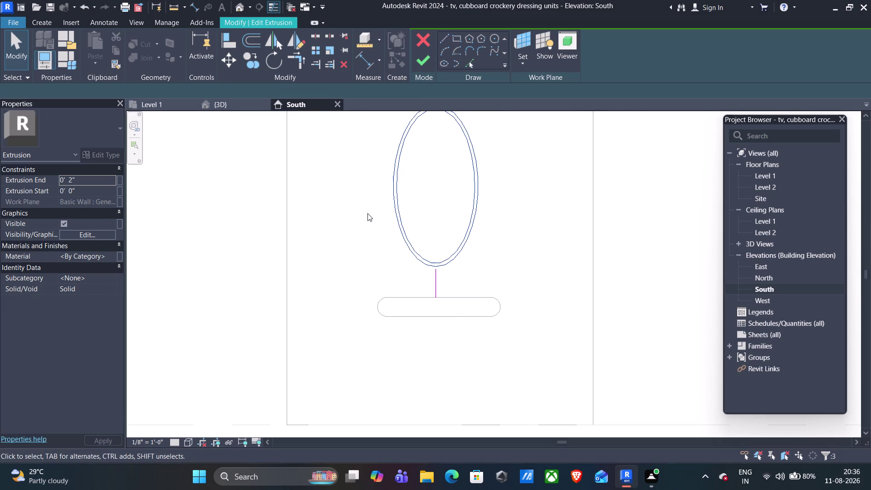
click(221, 61)
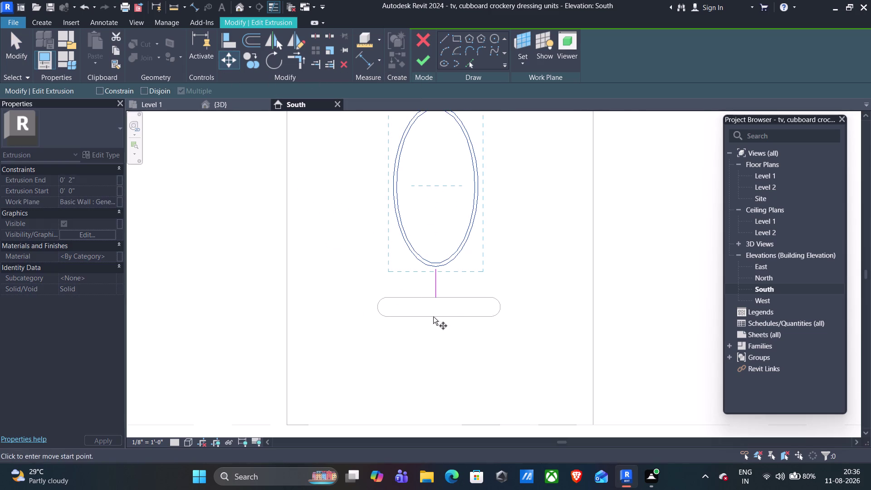
scroll(up, 3)
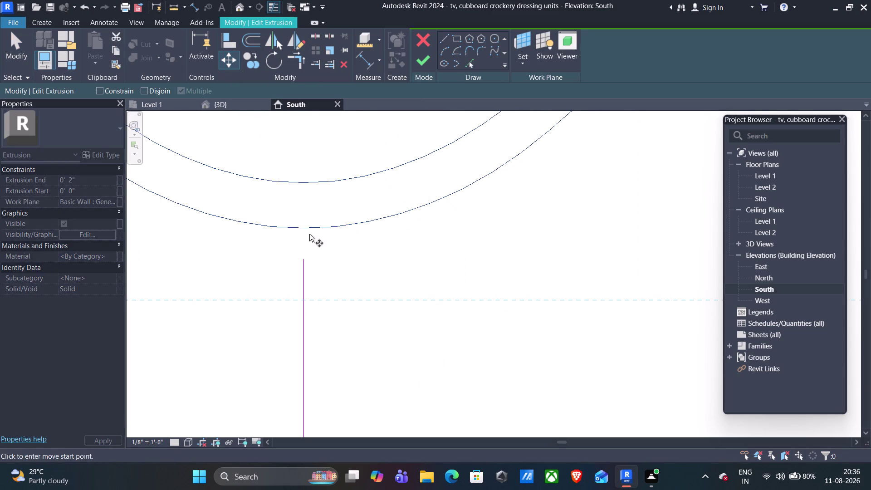
click(300, 227)
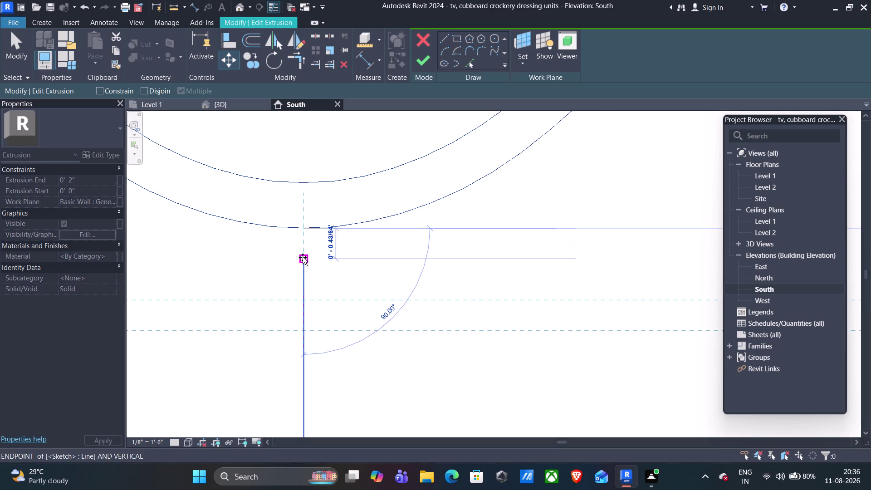
click(302, 258)
key(Escape)
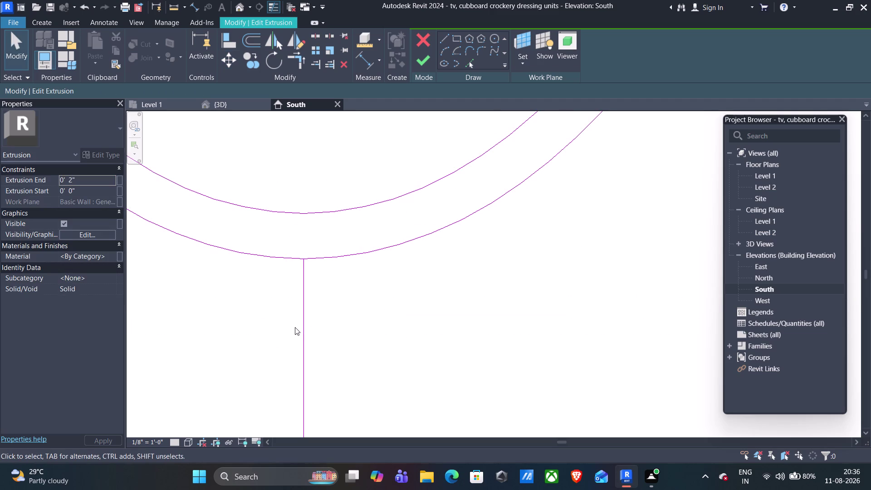
Delete the connecting upright line and finish the ring as a 2" deep extrusion.
click(301, 331)
key(Delete)
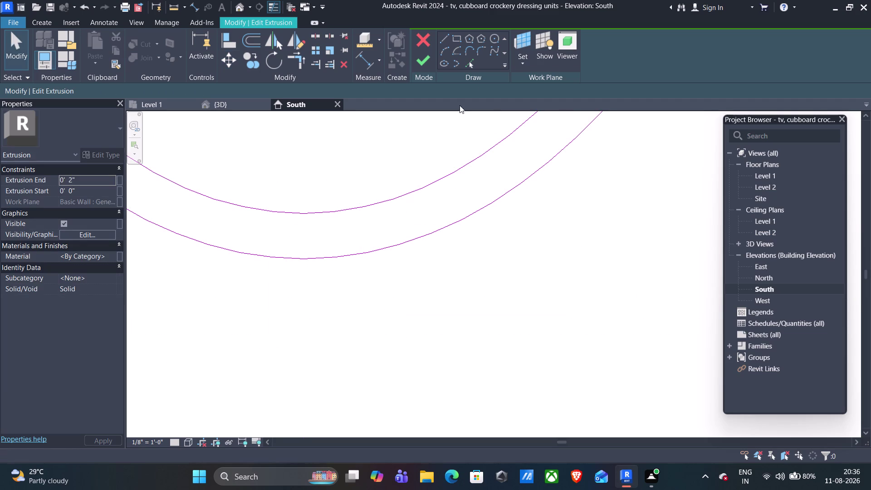
click(414, 63)
scroll(down, 3)
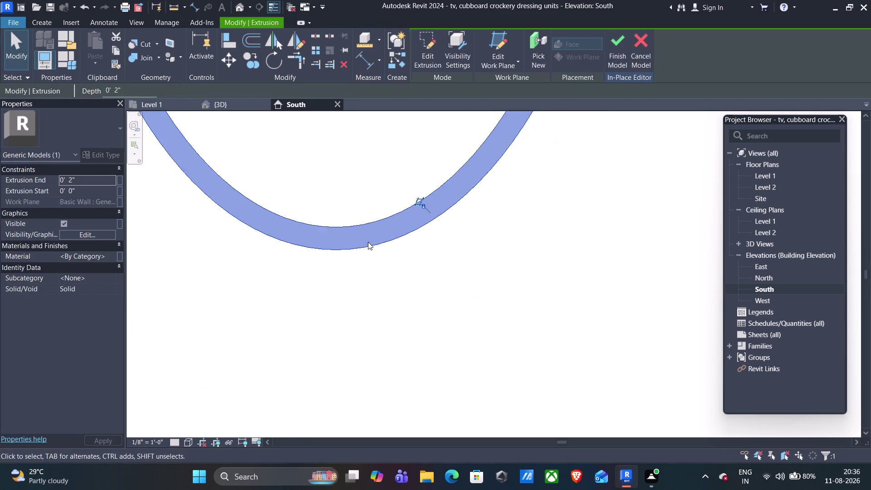
Check the ring and slot by orbiting the {3D} view, then finish the dressing panel model.
scroll(down, 3)
click(242, 107)
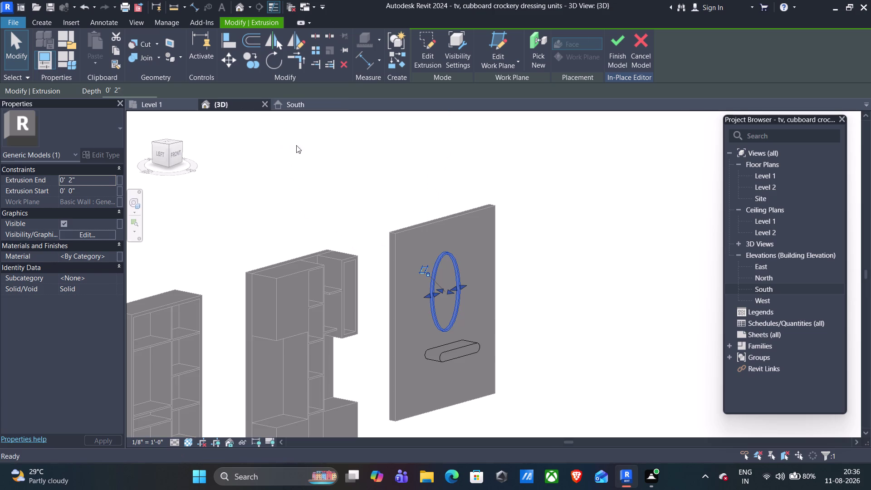
key(Escape)
scroll(down, 3)
middle_drag(576, 294, 557, 247)
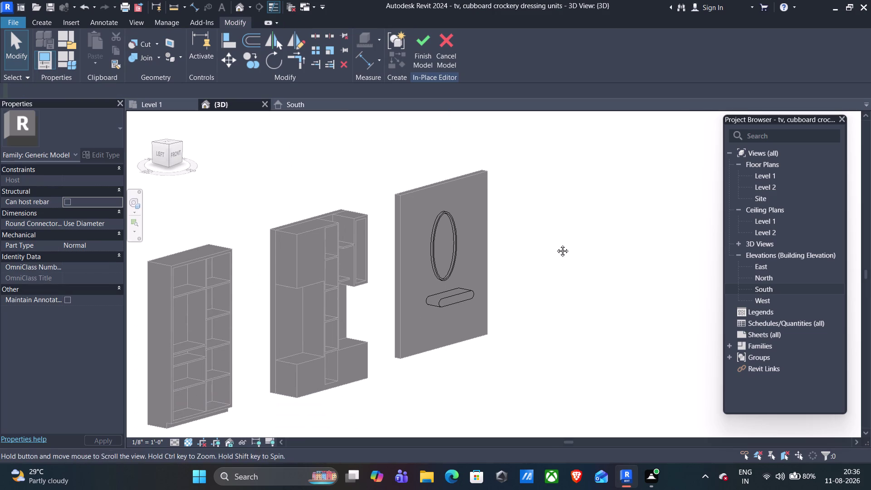
middle_drag(557, 246, 556, 243)
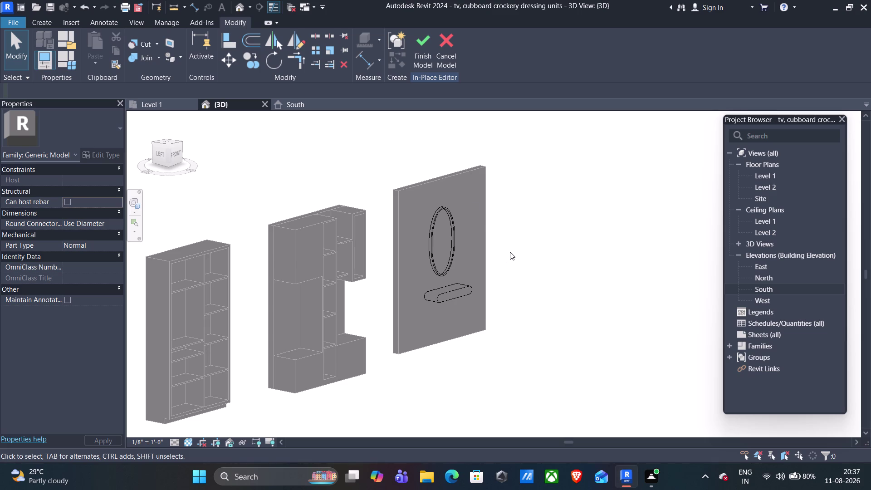
scroll(down, 3)
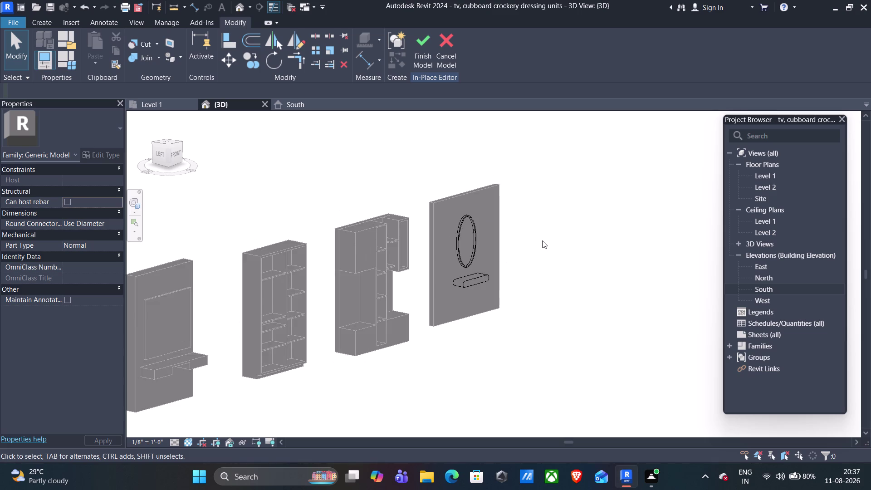
scroll(down, 3)
middle_drag(618, 271, 594, 275)
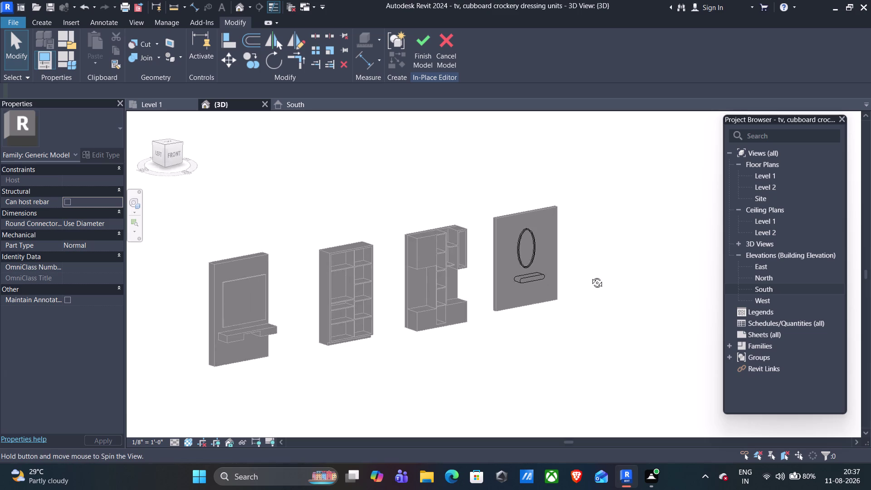
middle_drag(593, 275, 601, 231)
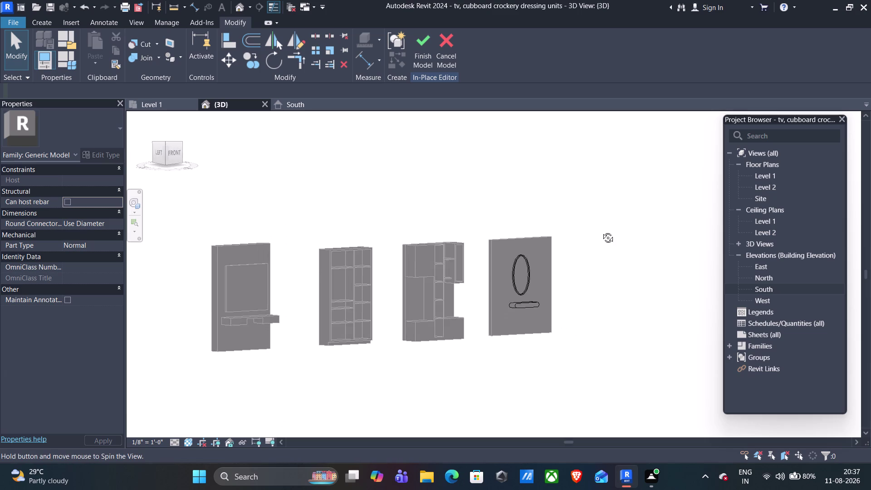
middle_drag(601, 230, 621, 252)
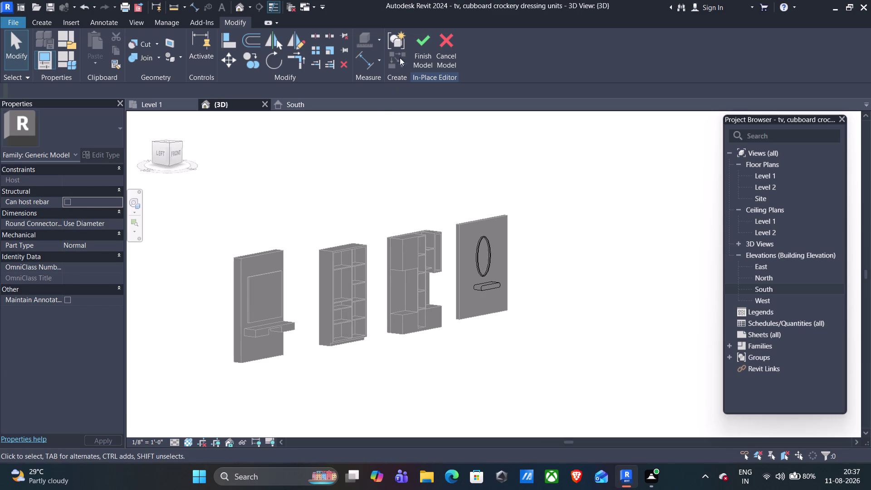
click(419, 47)
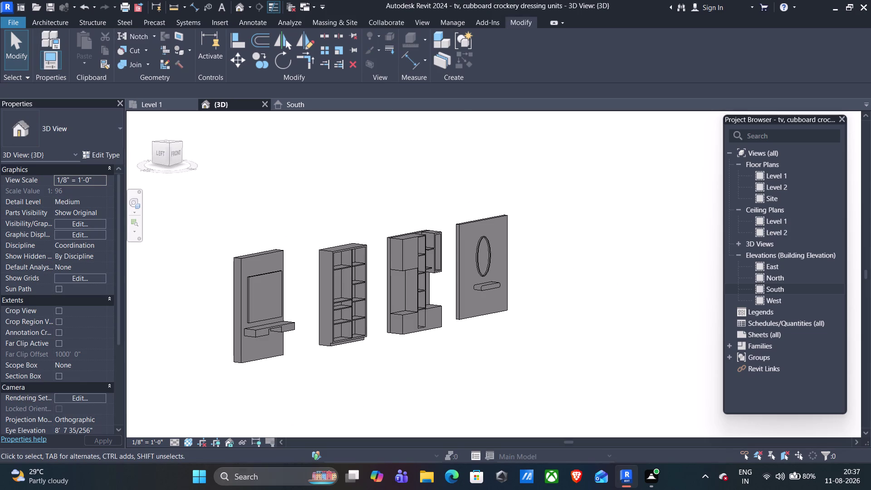
Switch the view to Shaded and orbit to see the units head-on and angled.
click(187, 446)
click(199, 433)
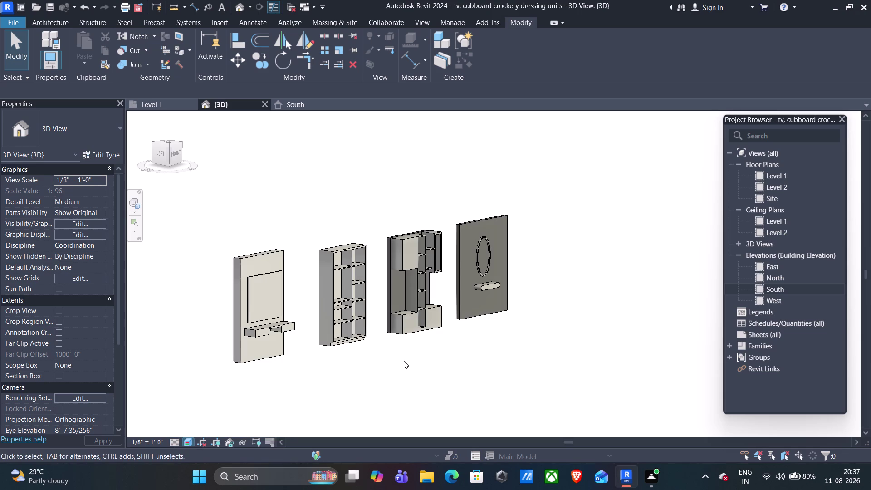
middle_drag(587, 302, 551, 310)
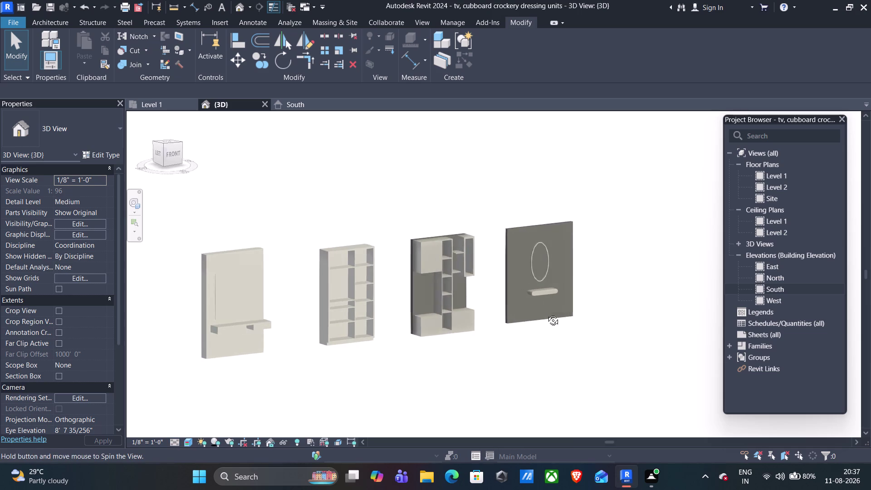
middle_drag(552, 310, 501, 289)
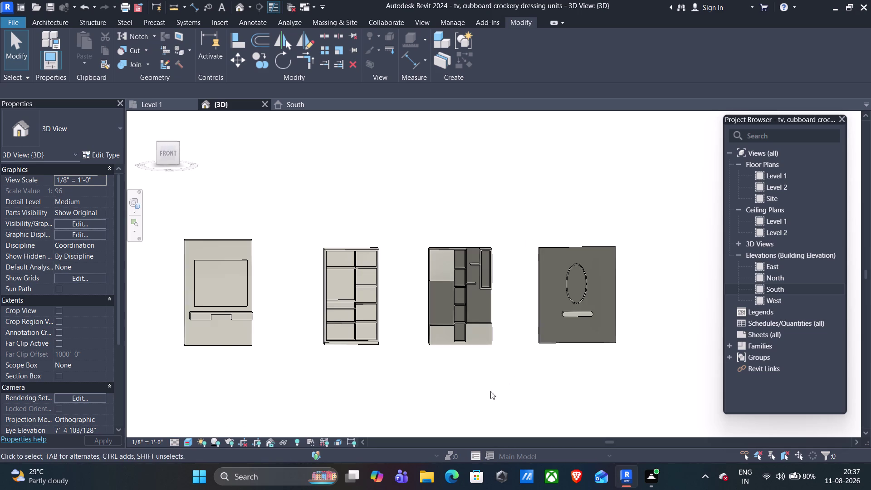
scroll(down, 3)
middle_drag(363, 391, 432, 397)
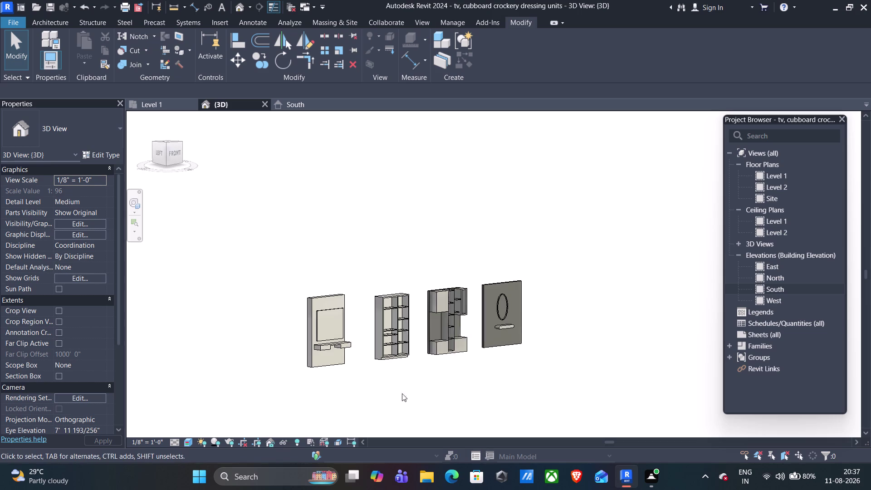
scroll(up, 3)
scroll(down, 3)
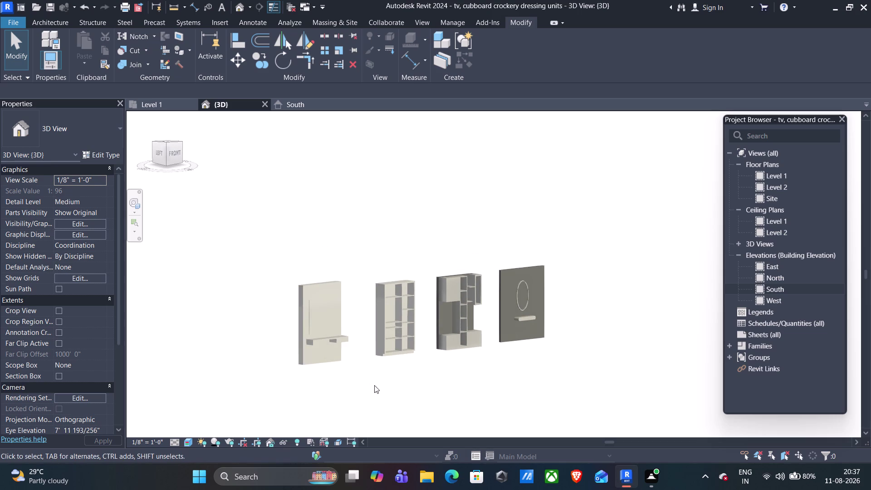
Orbit and zoom around the four units to inspect their sides and front.
scroll(up, 3)
scroll(up, 3)
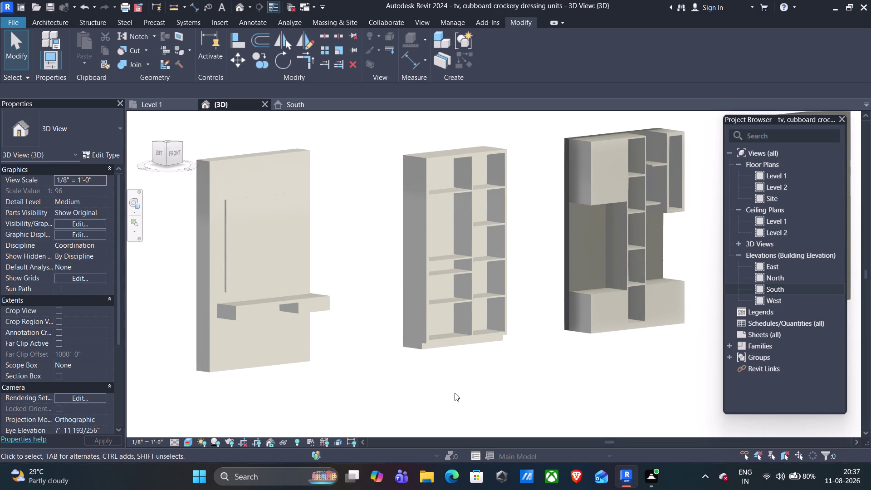
scroll(down, 3)
middle_drag(511, 398, 324, 394)
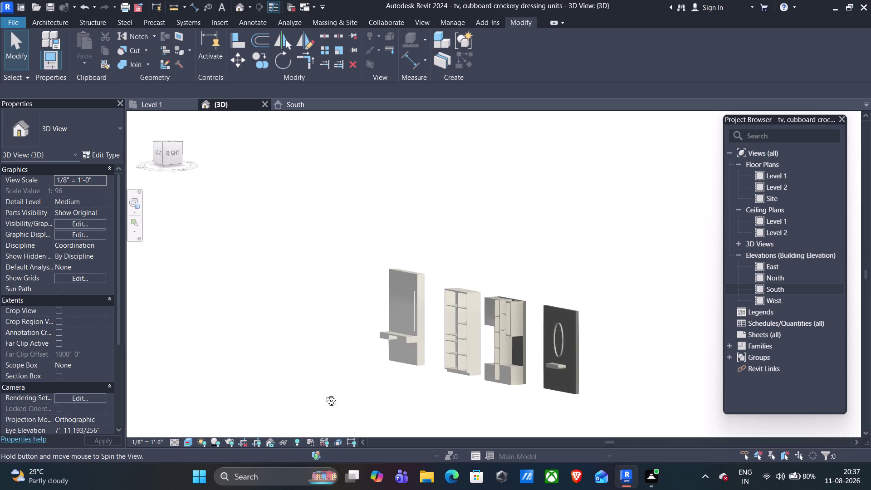
middle_drag(325, 393, 543, 396)
scroll(down, 3)
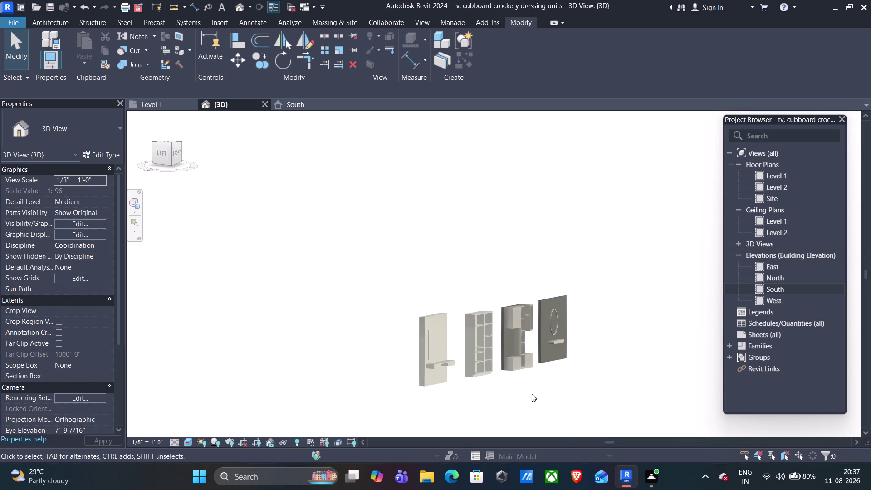
scroll(up, 3)
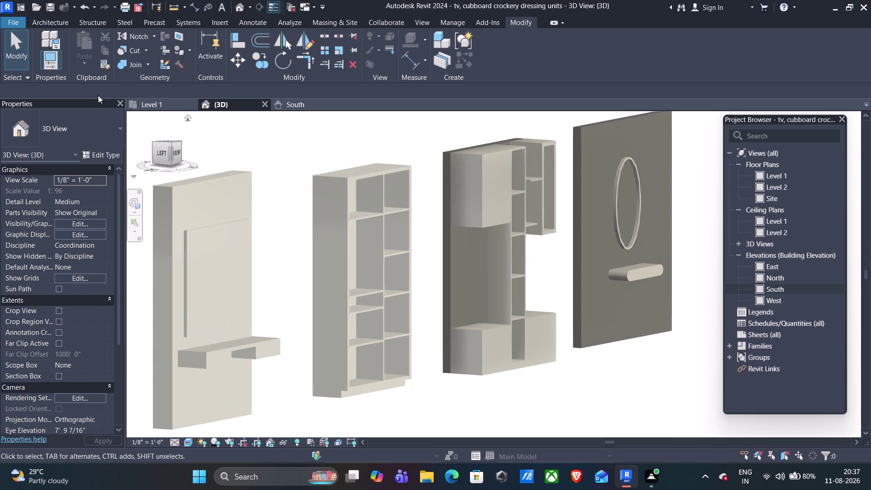
Use the ViewCube to view the units from the front, then rotate around them.
click(50, 6)
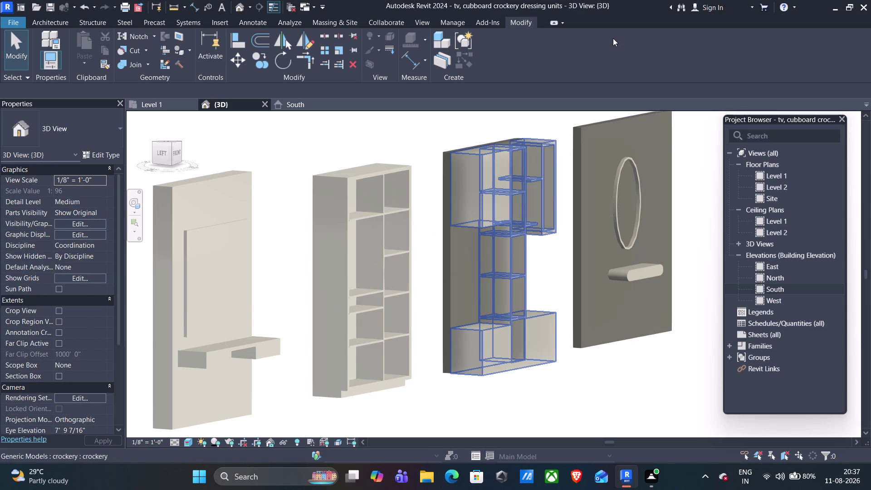
click(182, 150)
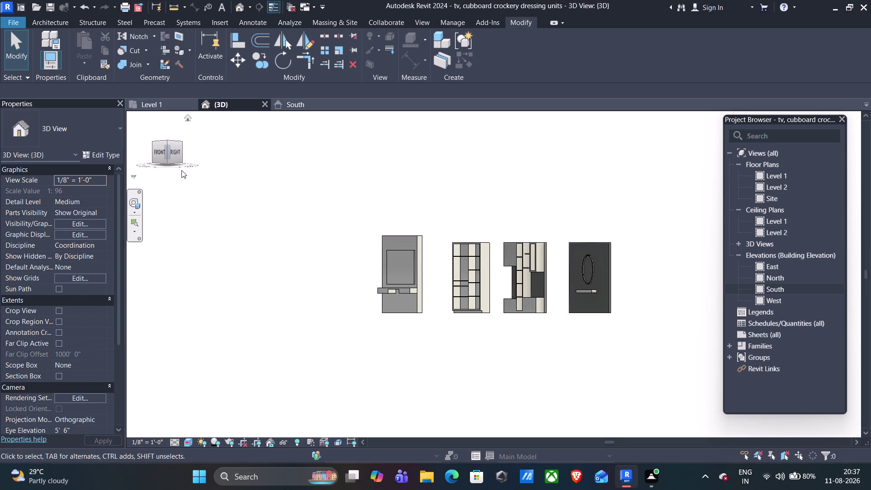
scroll(up, 3)
click(160, 148)
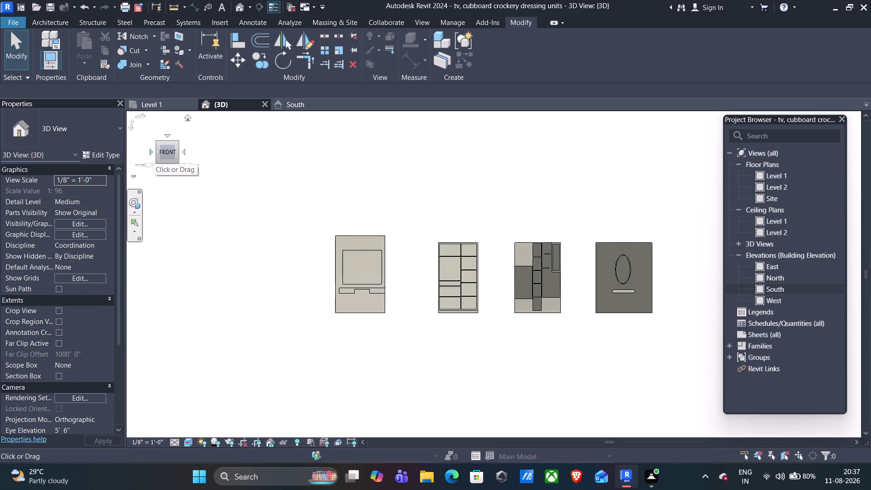
click(153, 152)
click(178, 151)
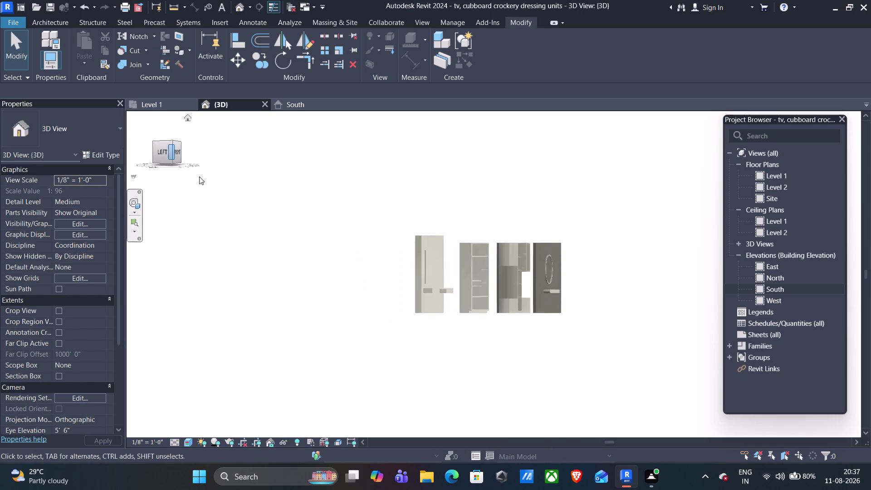
scroll(up, 3)
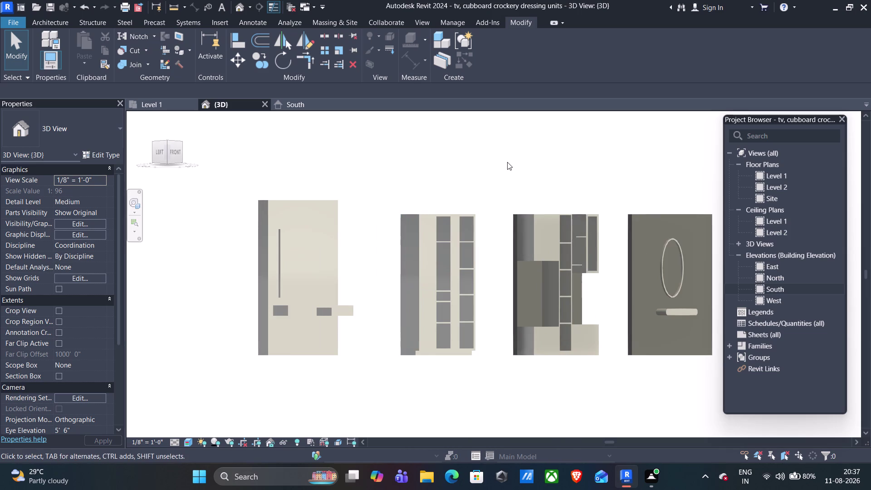
click(184, 446)
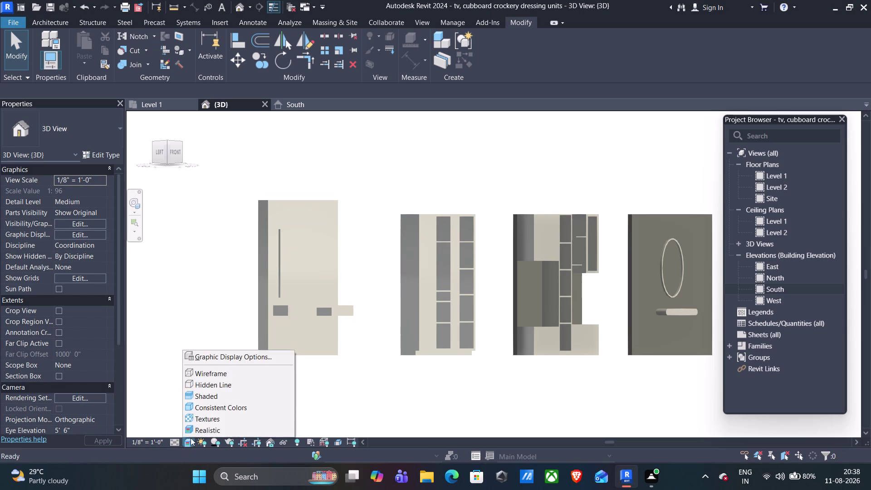
Show the units in Hidden Line style from an angled 3D viewpoint.
click(209, 421)
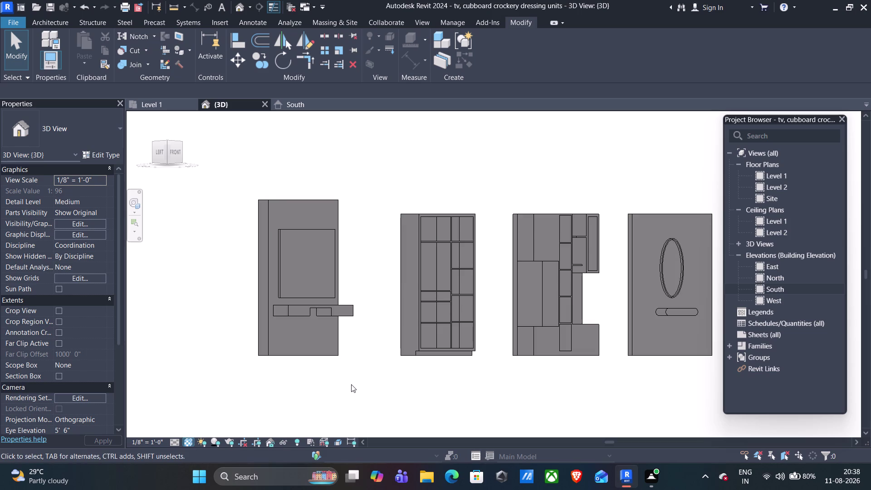
middle_drag(344, 386, 359, 405)
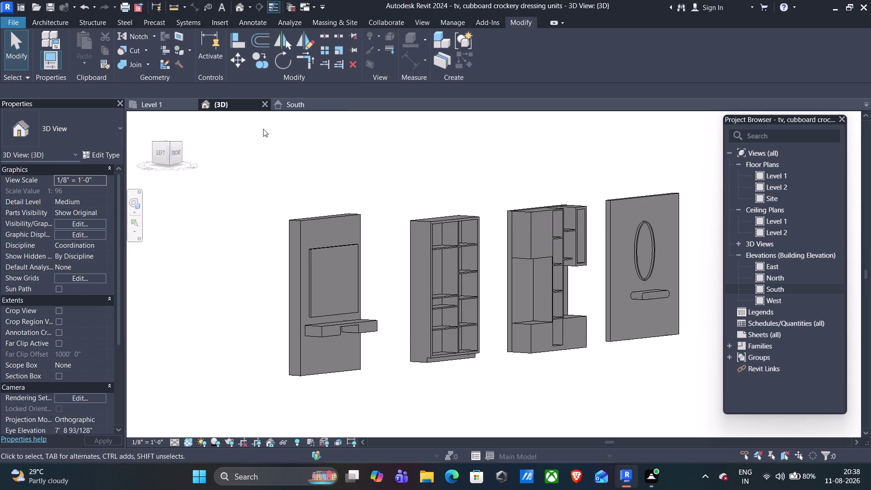
click(139, 10)
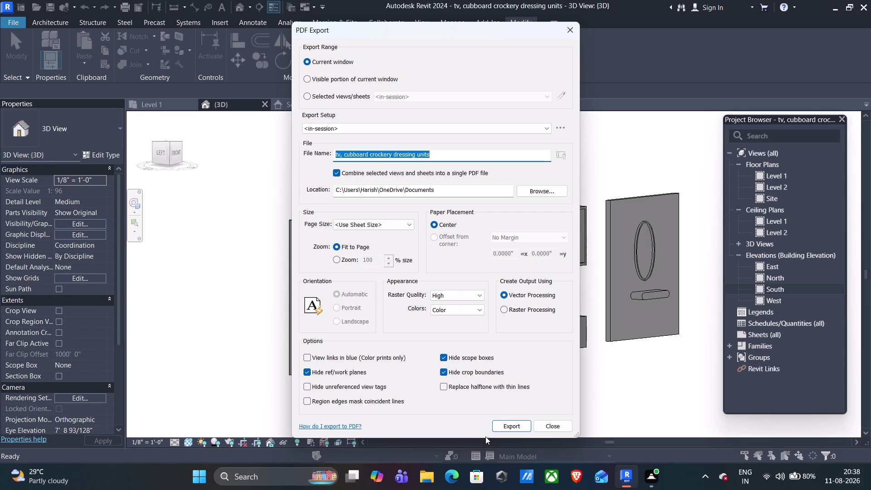
Export the 3D view to PDF as 'tv, cubboard, crockery dressing units' and save the project.
click(369, 157)
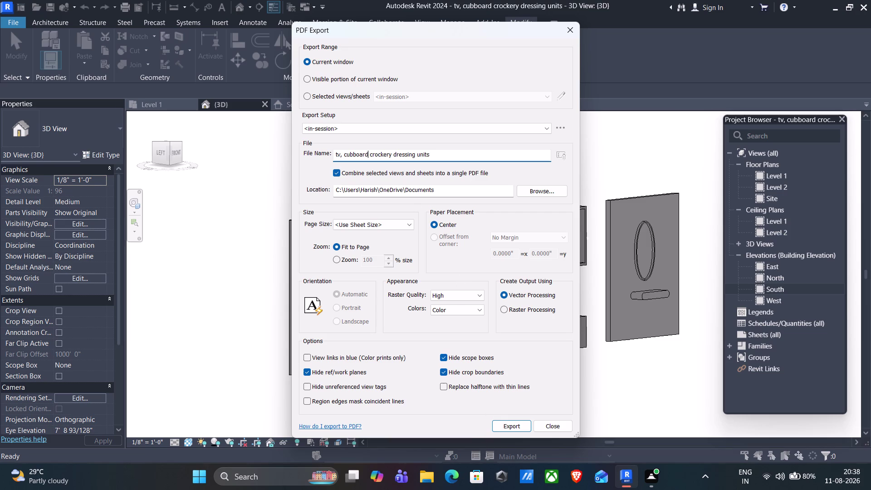
key(comma)
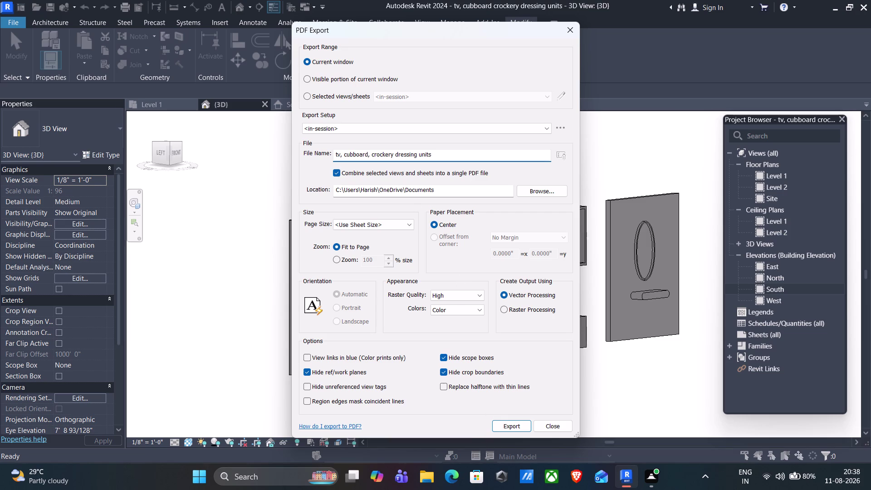
click(394, 155)
key(Left)
key(comma)
key(Right)
key(Right)
key(Right)
key(Right)
key(Right)
key(Right)
key(Right)
click(514, 426)
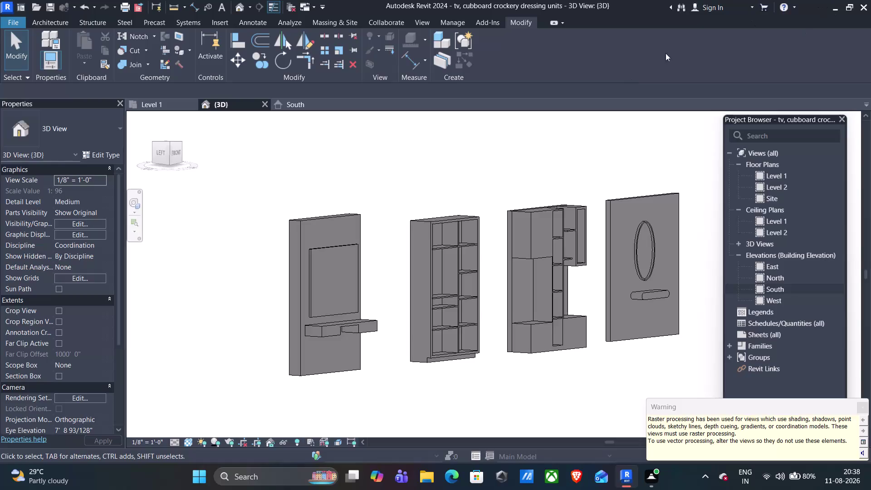
click(48, 9)
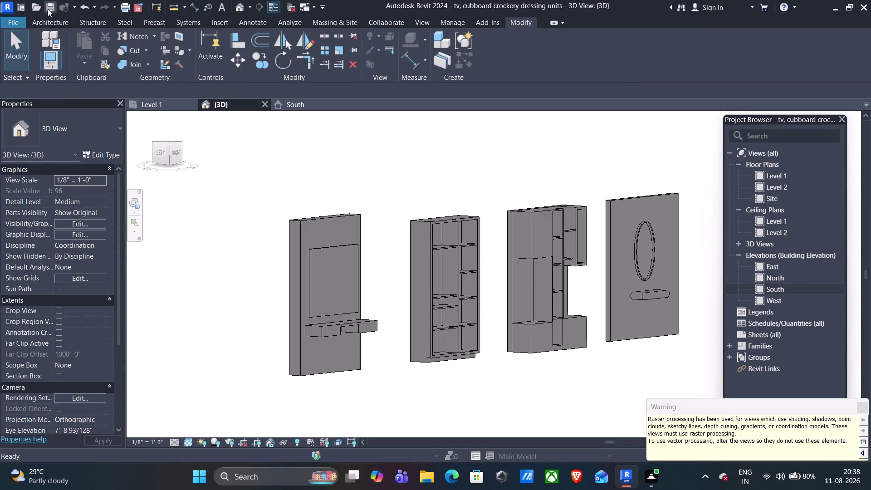